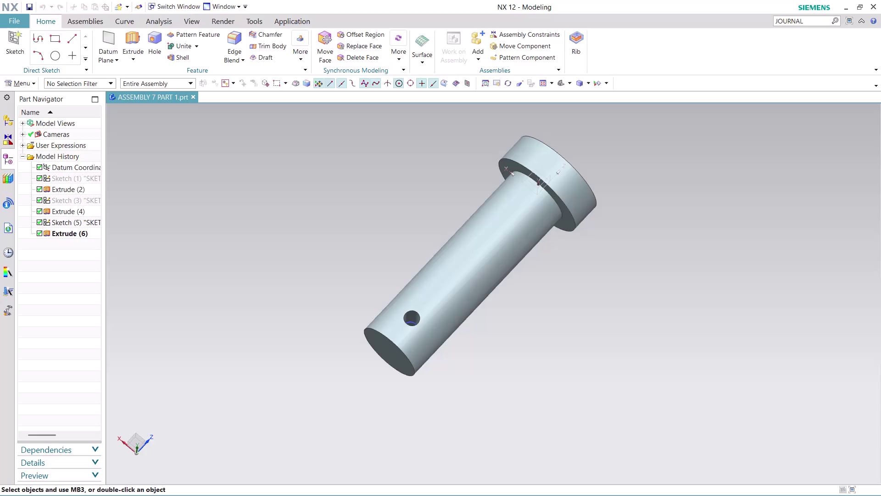
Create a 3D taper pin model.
Close the pin part and launch Record Journal from a JOURNAL command search.
click(196, 99)
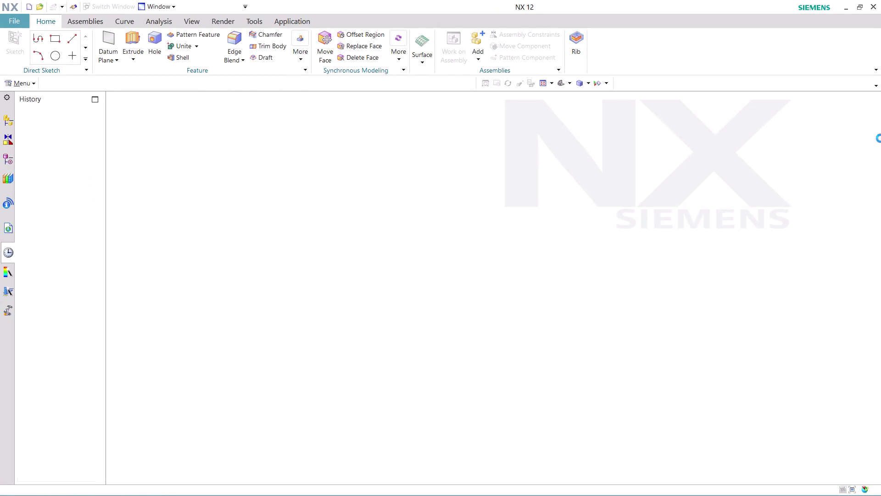
click(810, 24)
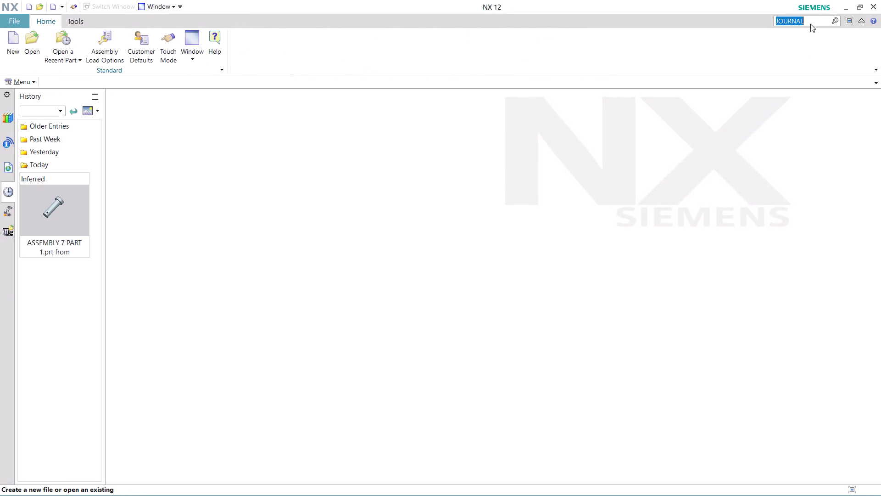
key(Return)
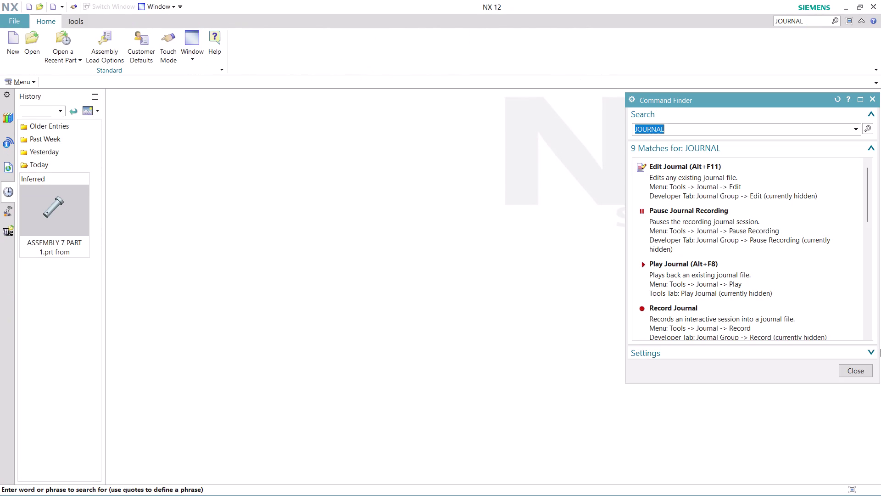
scroll(down, 3)
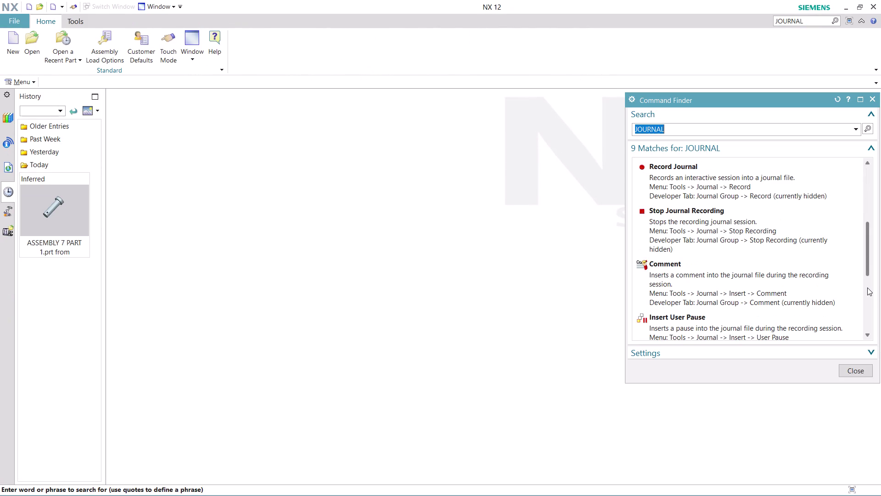
scroll(up, 3)
click(713, 216)
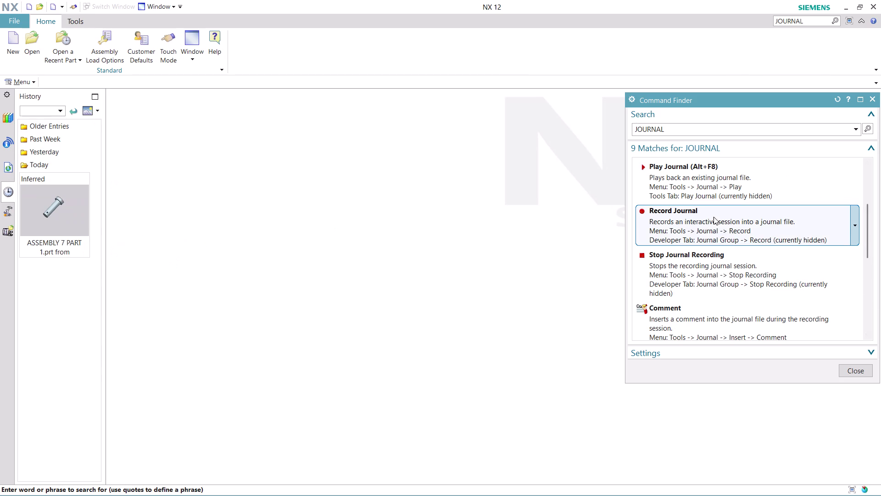
click(496, 295)
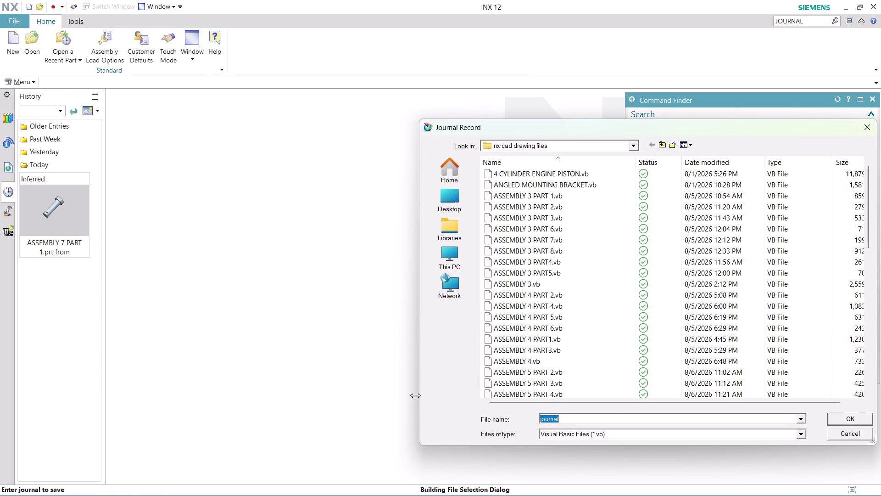
Start journaling to 'ASSEMBLY 7 PART 2', close Command Finder, and begin a new part.
text(ASSEMB)
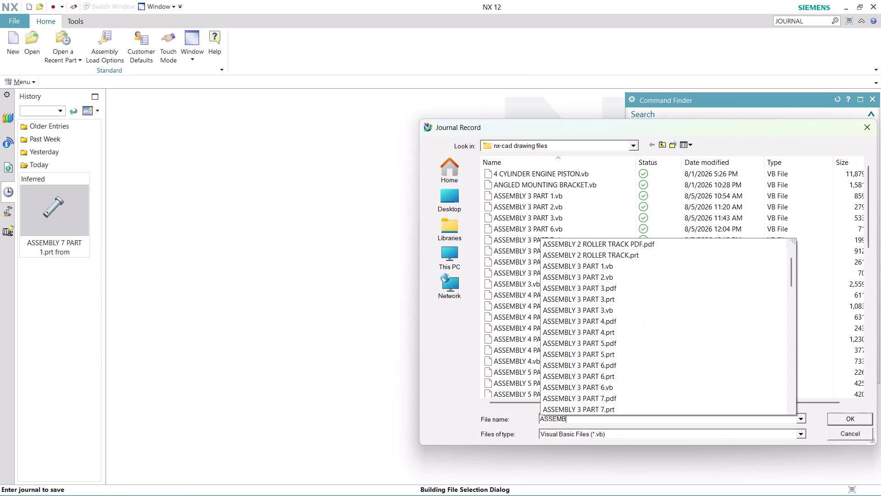
text(LY)
key(space)
text(7)
key(space)
text(PA)
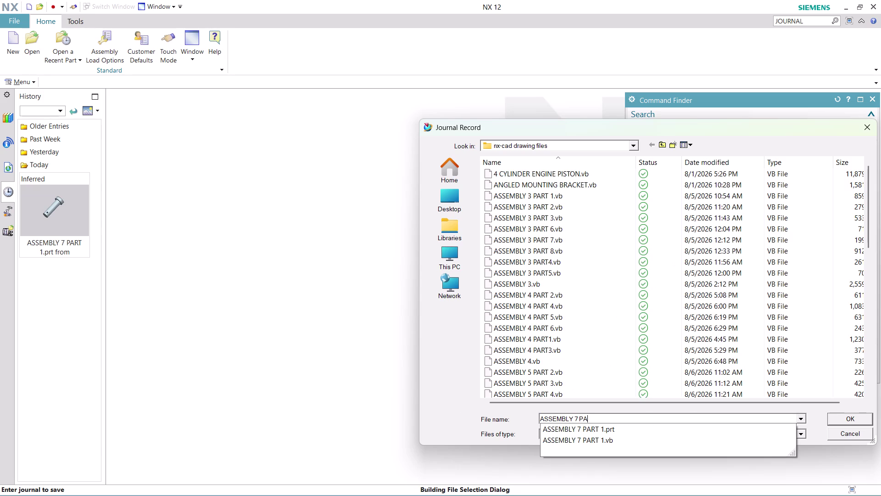
text(RT 2)
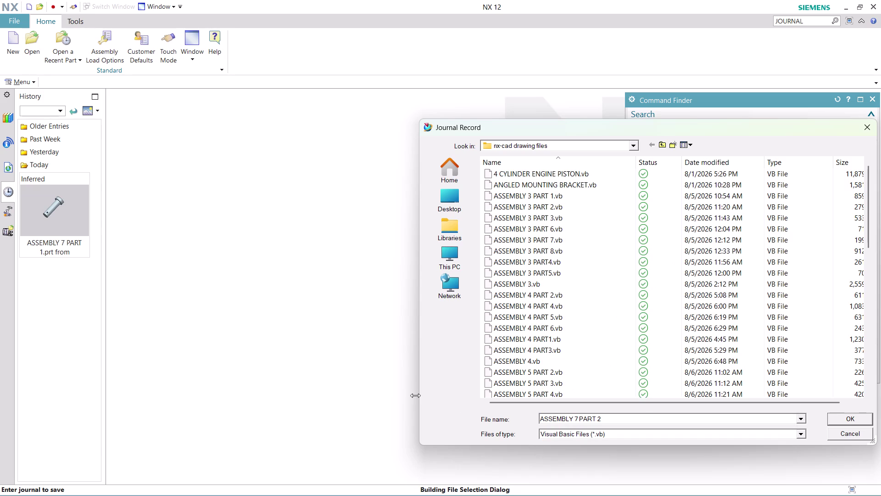
click(846, 415)
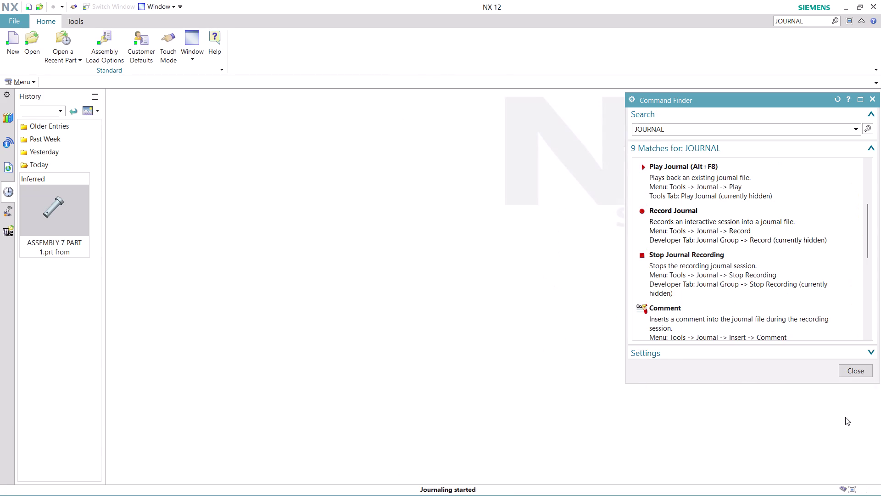
click(864, 369)
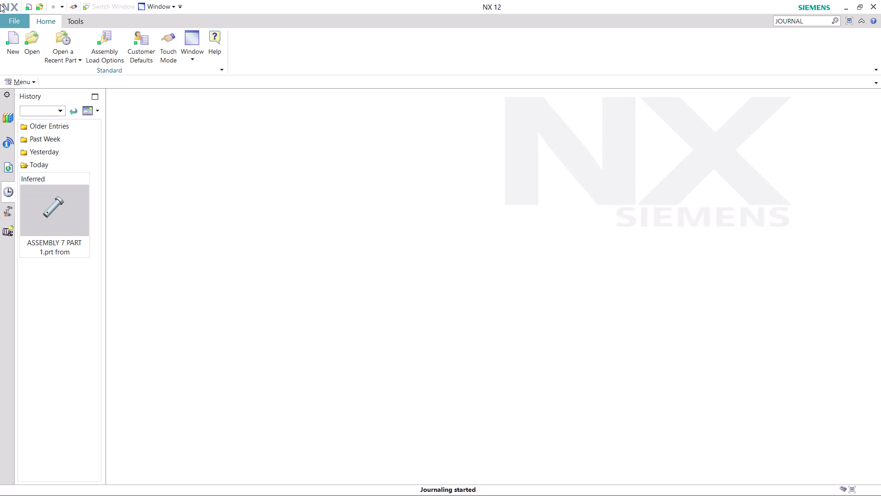
click(9, 51)
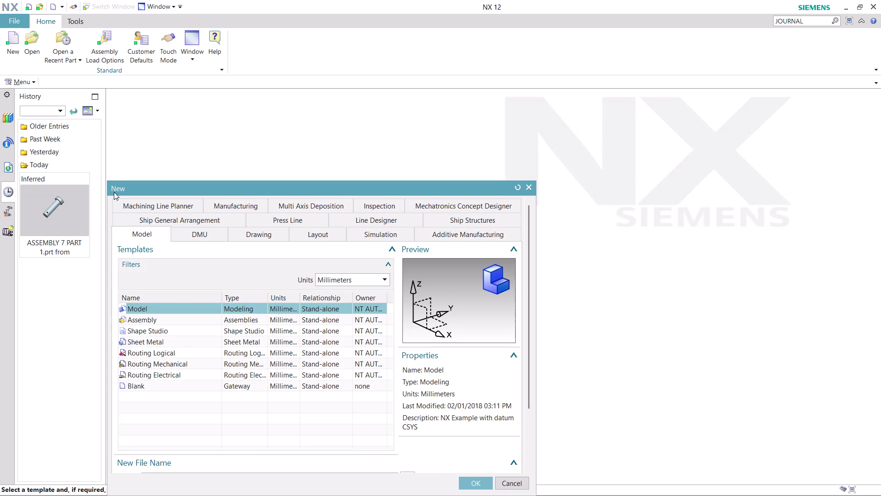
Create a part from the Model template and start Insert > Sketch.
click(472, 481)
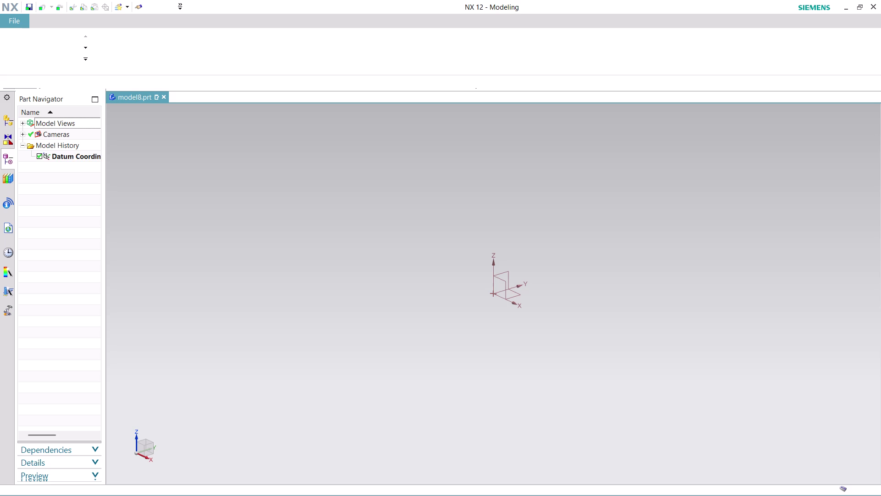
click(21, 88)
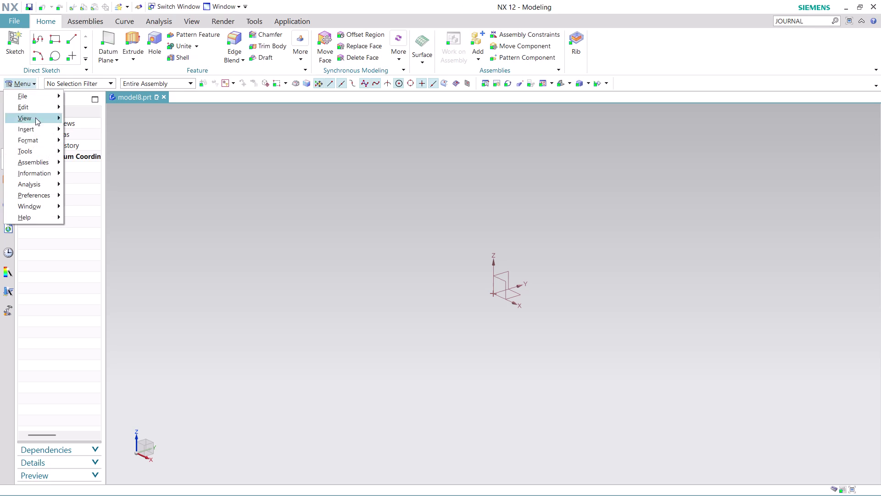
click(134, 144)
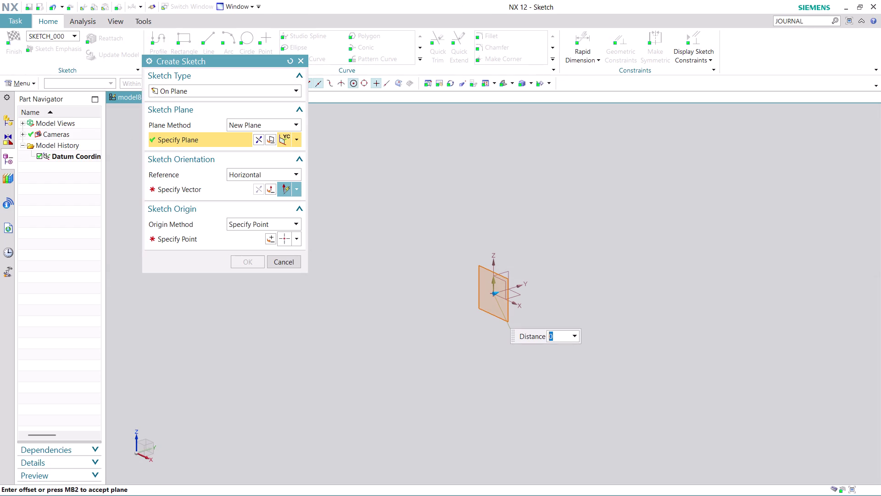
Place the sketch on the XC-YC plane and confirm it to enter sketch mode.
click(294, 137)
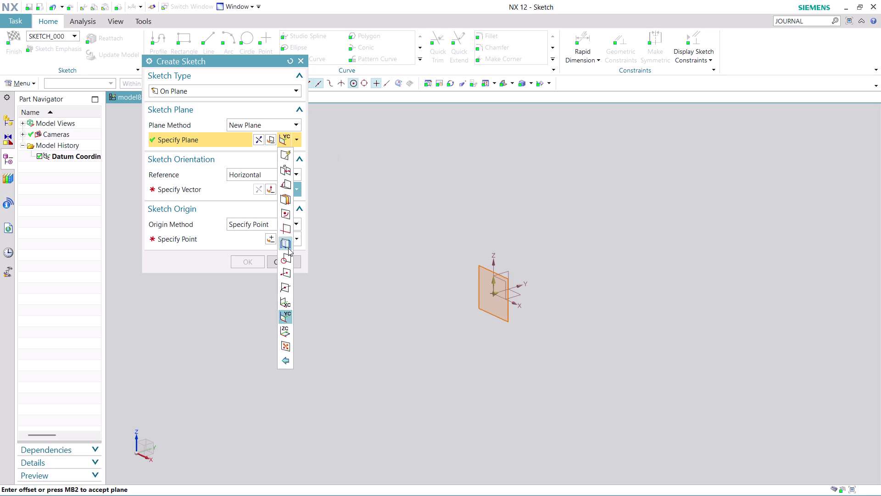
click(288, 328)
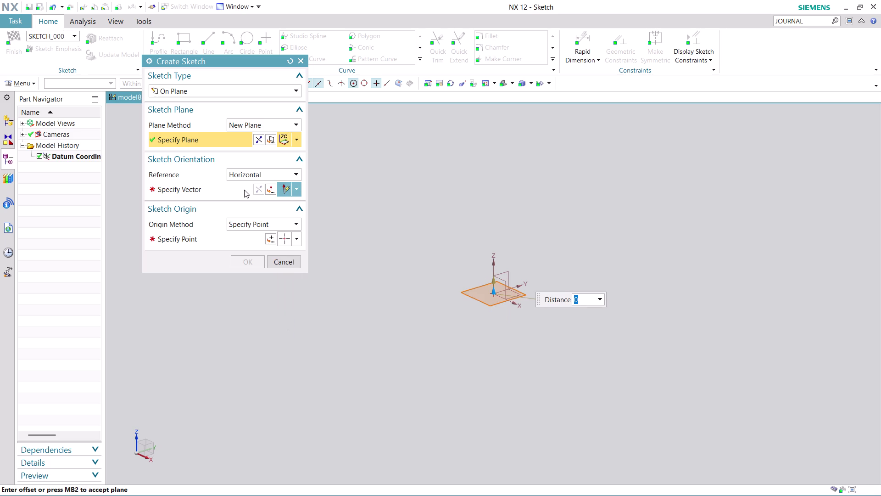
click(219, 187)
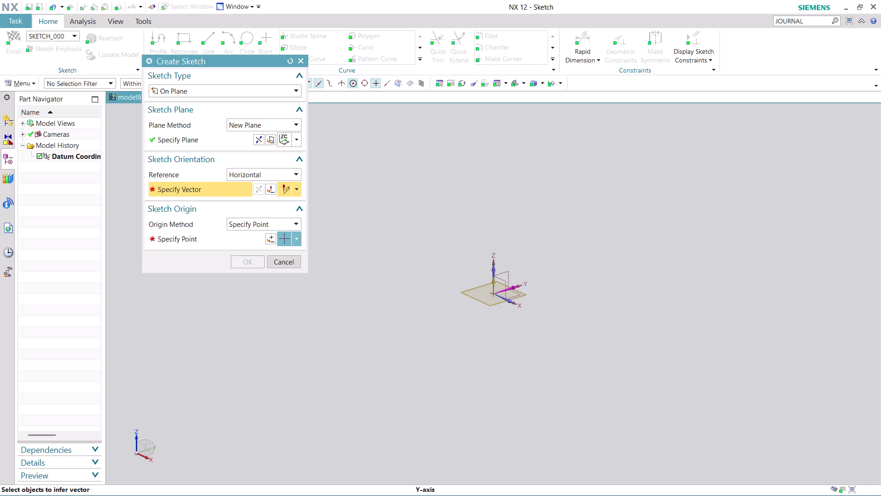
click(516, 290)
click(273, 234)
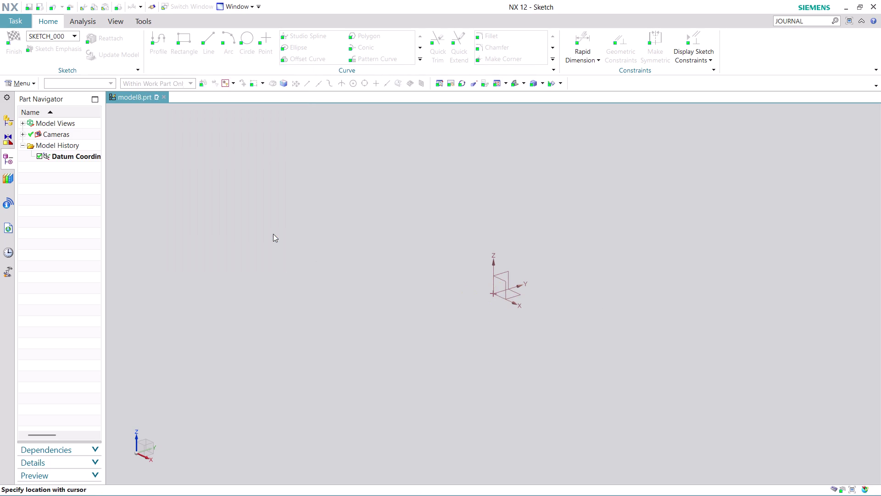
click(249, 256)
click(249, 257)
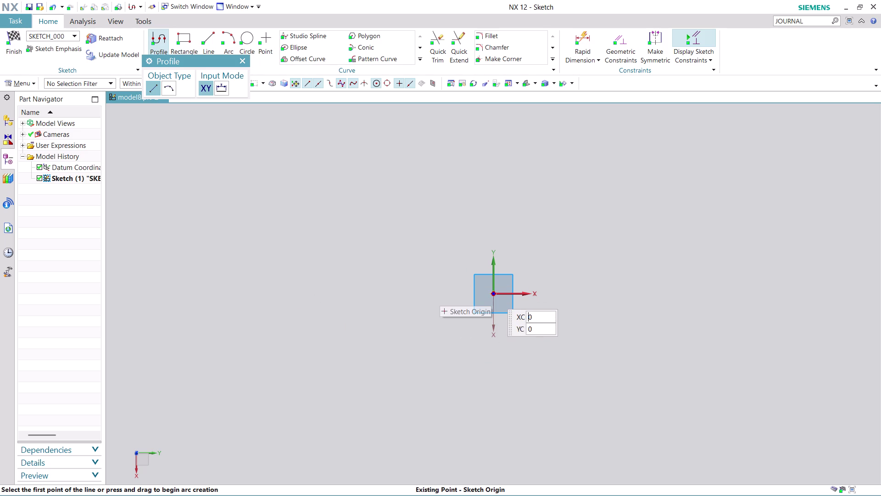
Draw a diameter 10 circle centred at the sketch origin, then finish the sketch.
click(253, 40)
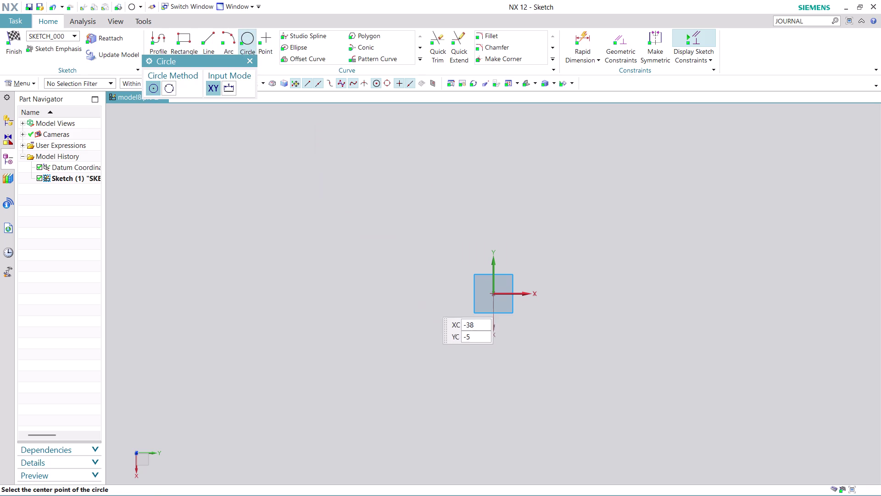
click(494, 294)
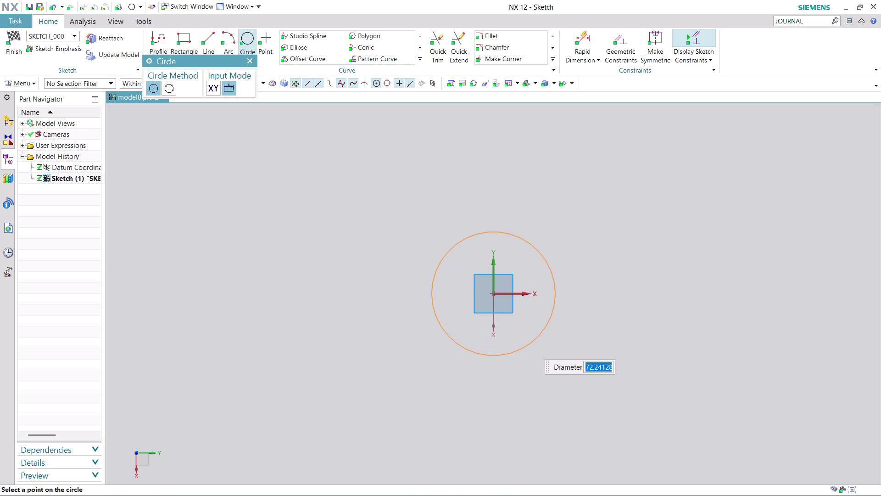
text(10)
key(Return)
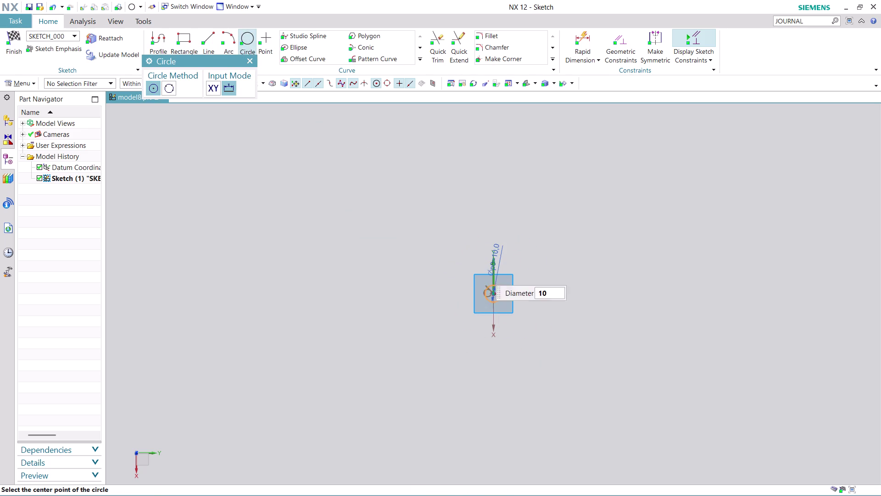
key(Escape)
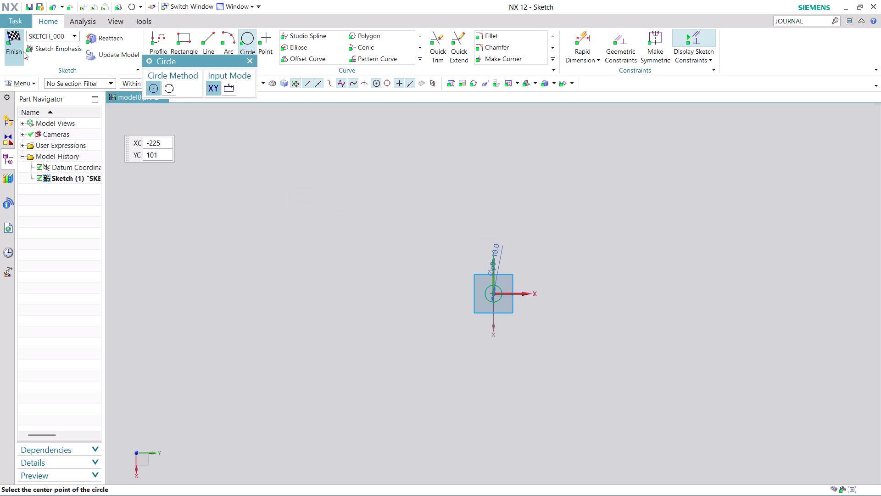
click(12, 50)
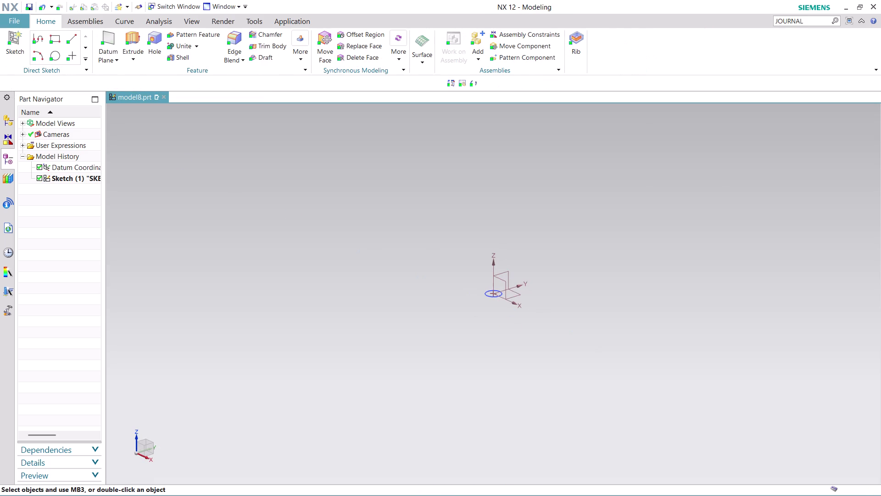
scroll(up, 3)
scroll(up, 3)
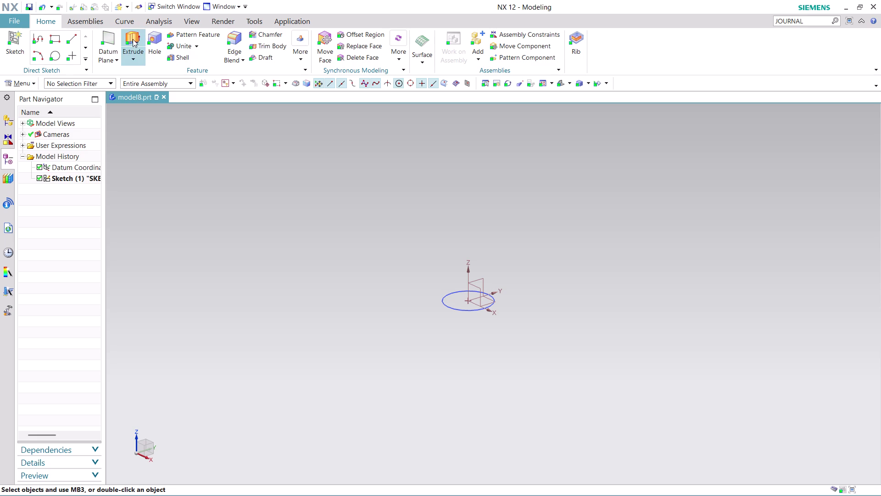
Extrude the sketched circle 20 mm into a solid cylinder.
click(133, 38)
click(456, 300)
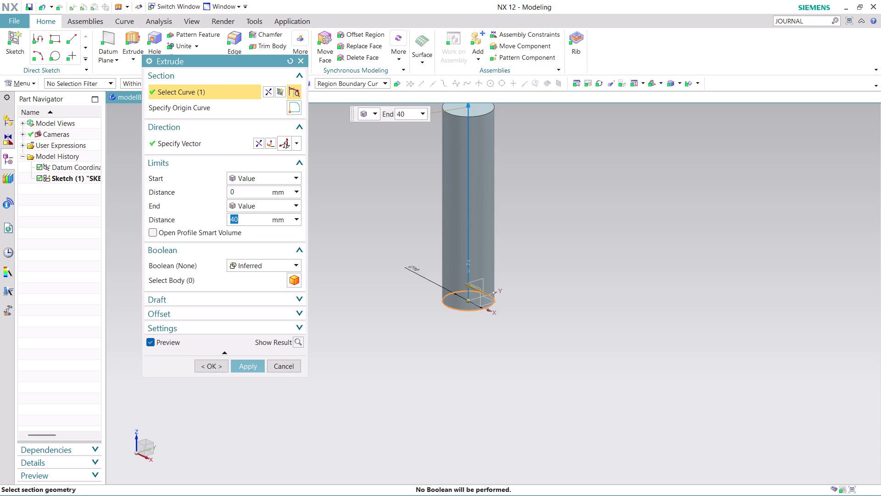
text(20)
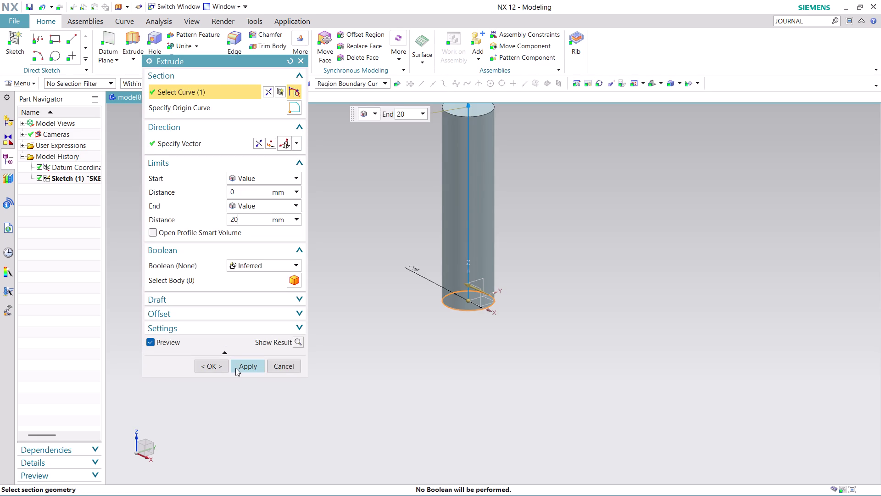
click(242, 367)
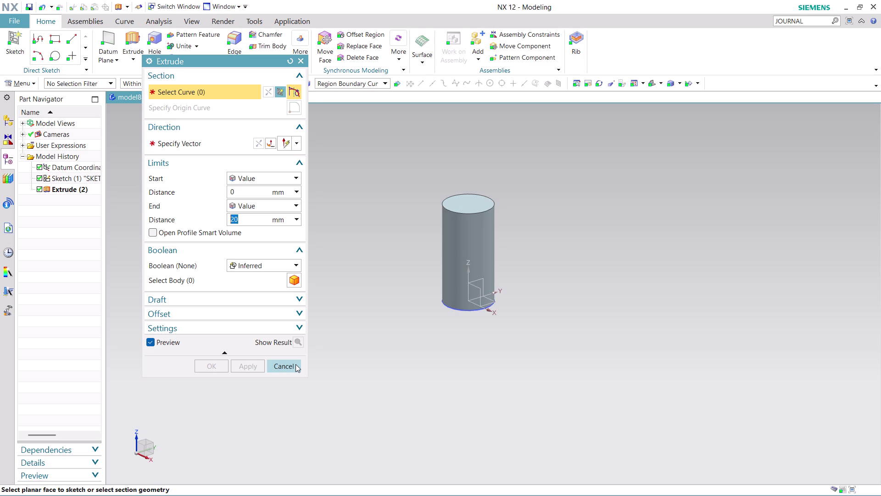
Cancel the Extrude dialog and orbit to reveal the cylinder's bottom face.
click(295, 364)
middle_drag(556, 256, 531, 243)
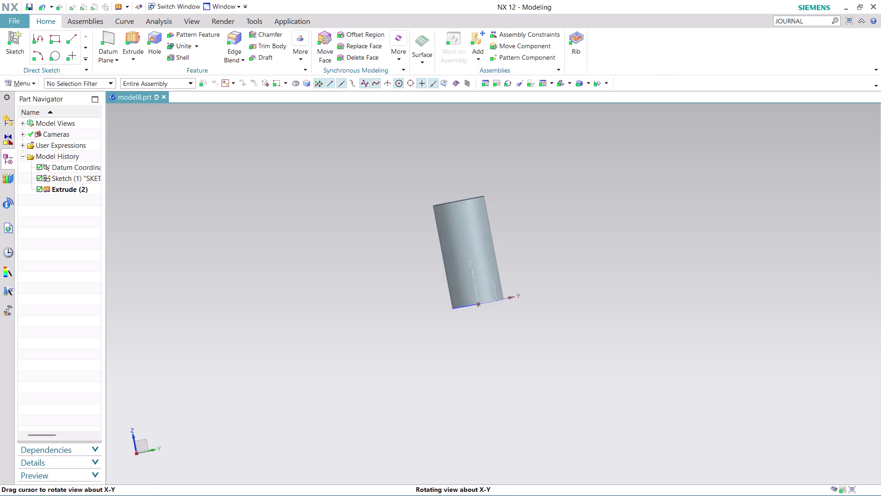
middle_drag(530, 243, 528, 238)
middle_click(520, 227)
middle_drag(505, 246, 492, 227)
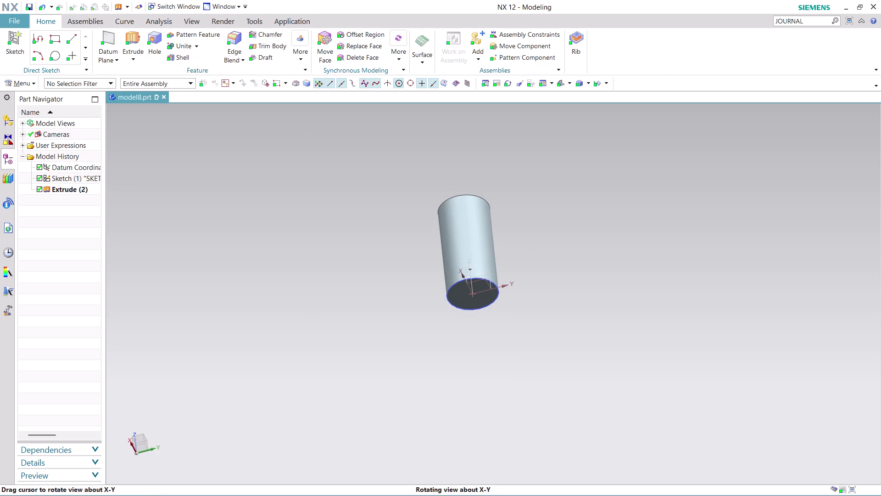
scroll(up, 3)
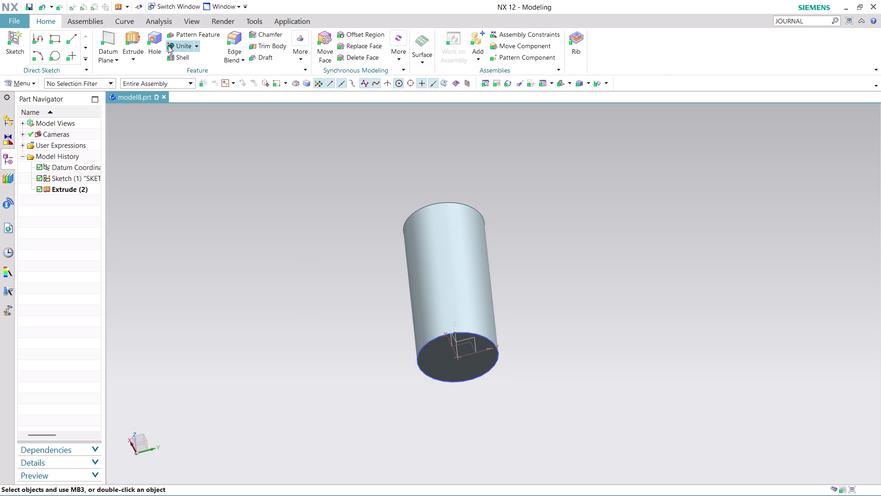
click(154, 36)
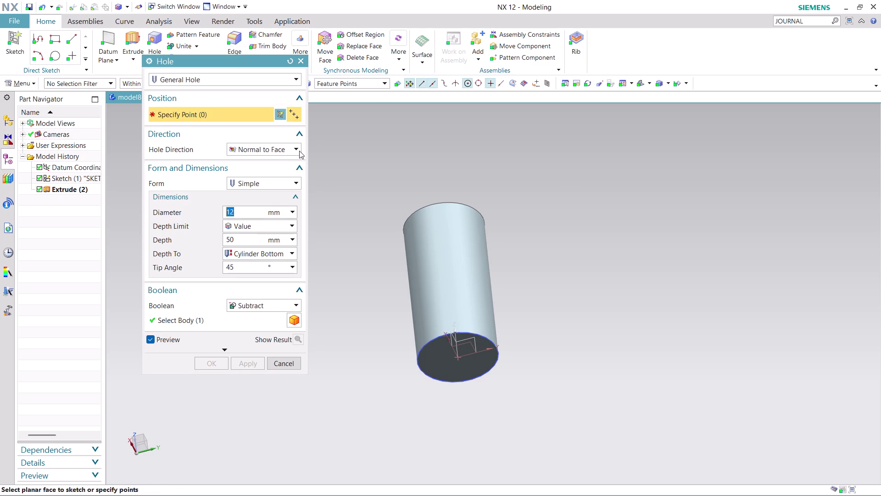
click(293, 148)
click(294, 148)
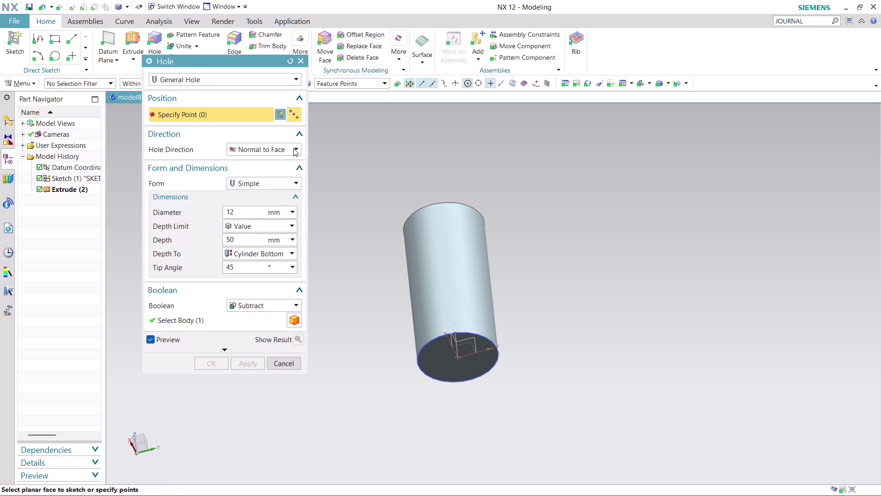
click(276, 74)
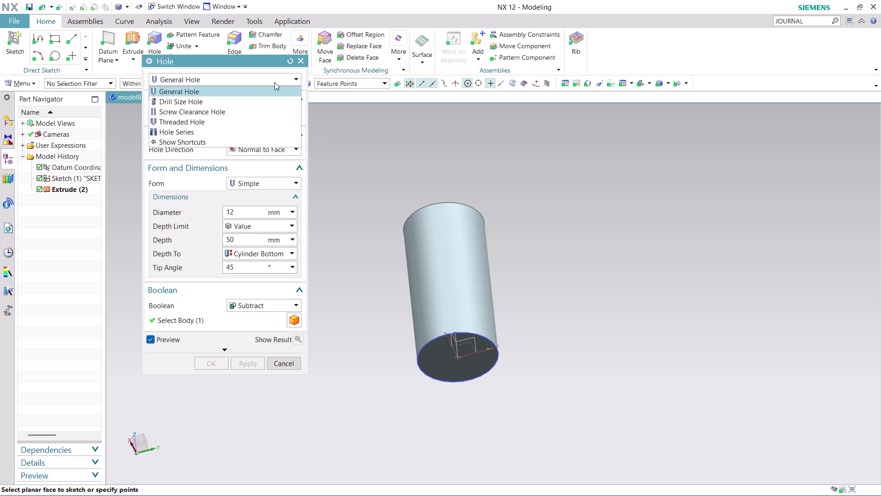
scroll(down, 3)
scroll(down, 3)
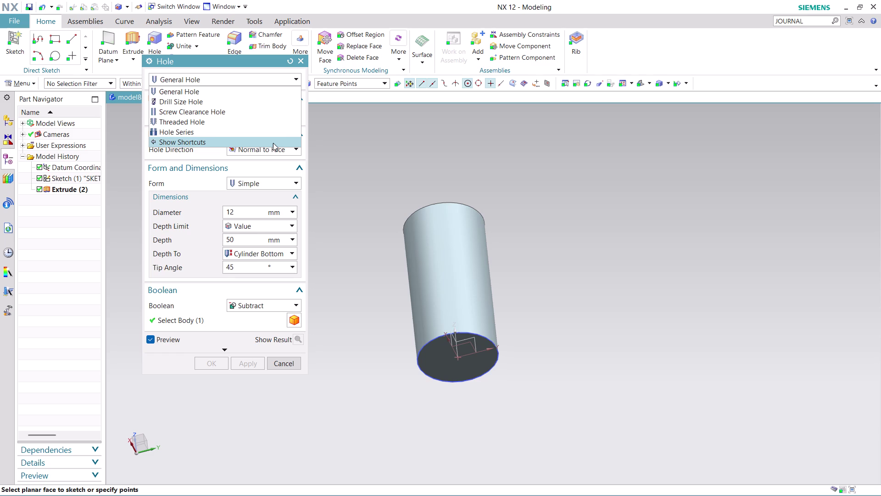
click(298, 80)
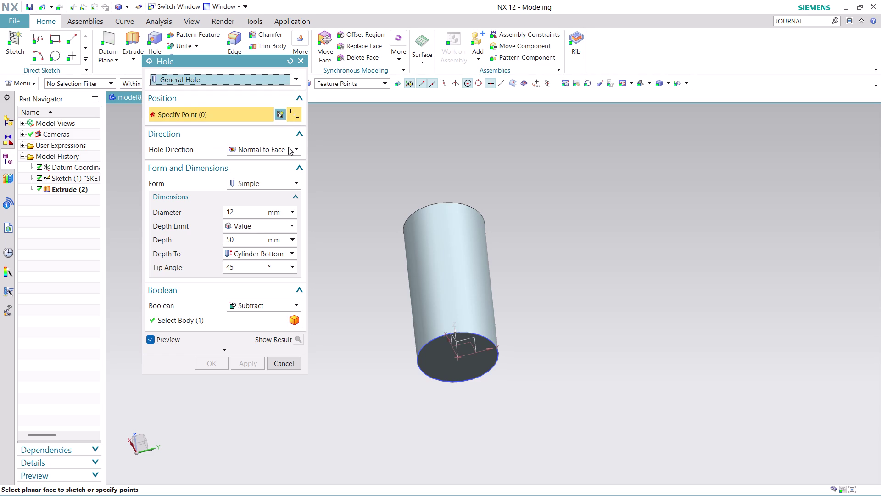
click(287, 182)
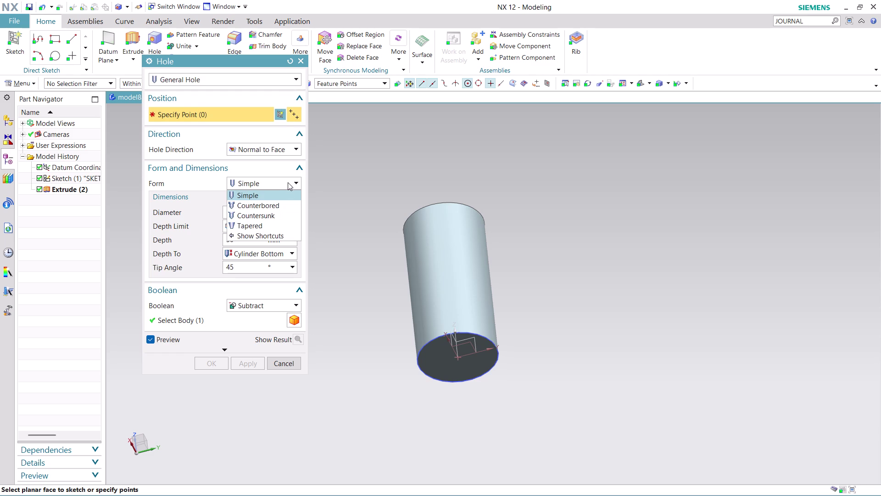
click(267, 228)
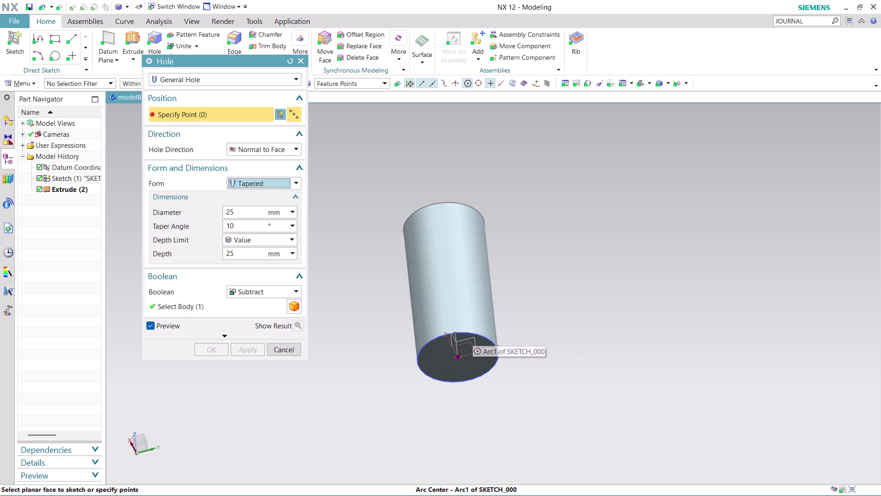
click(260, 215)
click(261, 215)
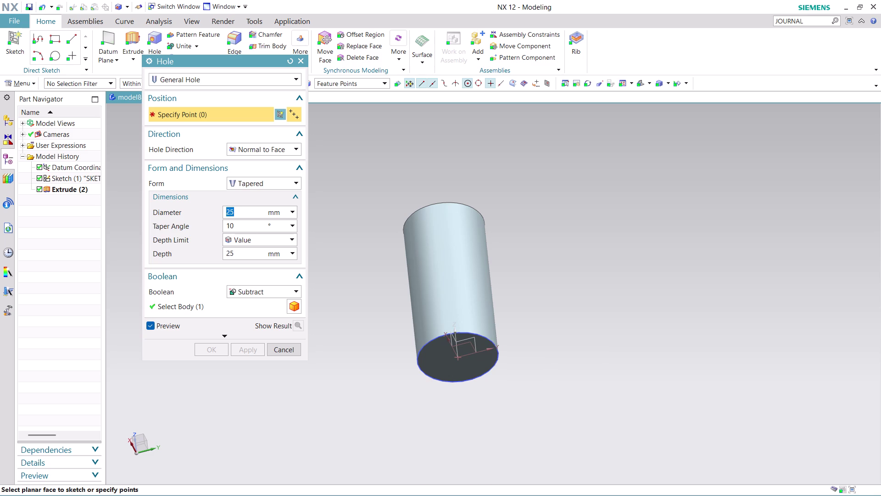
key(6)
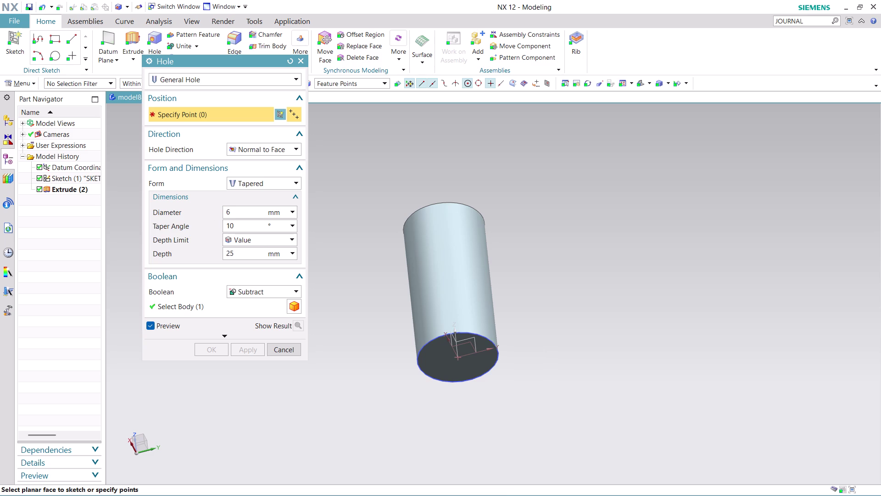
double_click(240, 224)
key(3)
double_click(239, 254)
text(20)
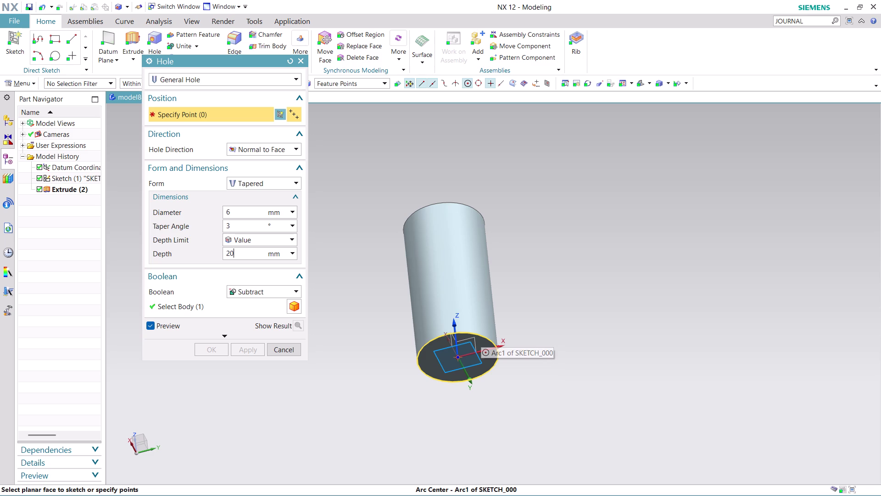
click(481, 340)
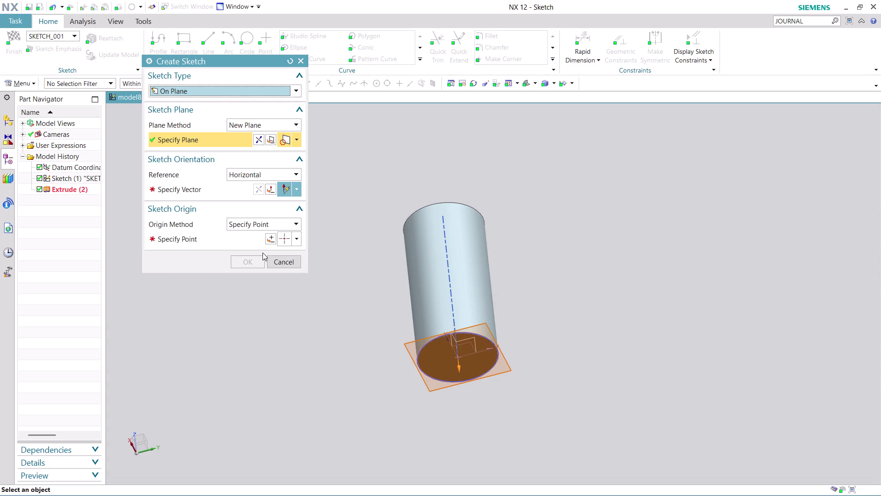
click(293, 261)
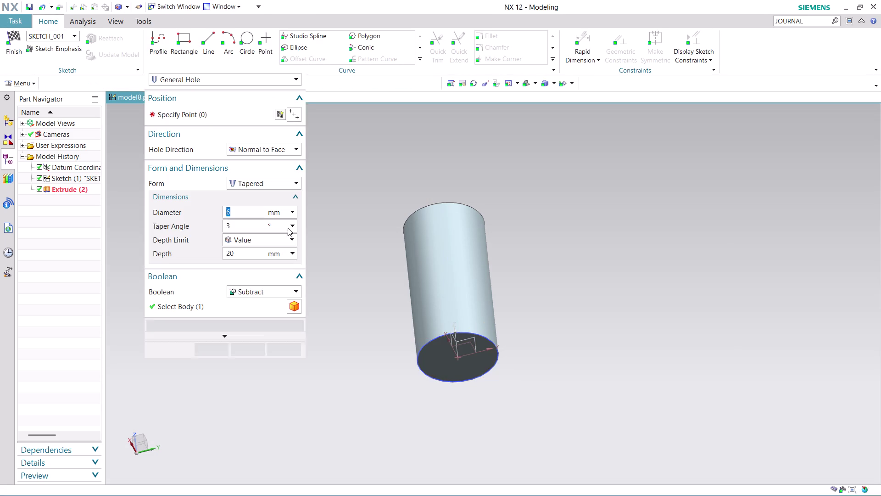
click(475, 334)
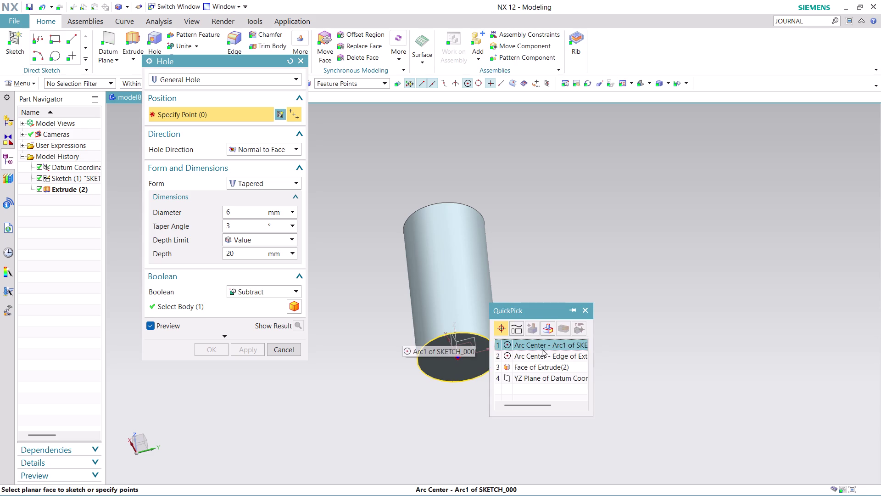
click(544, 349)
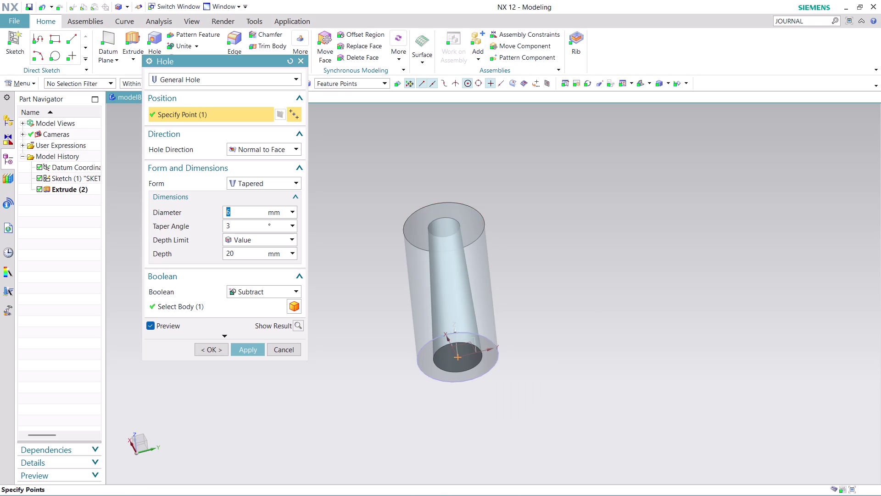
middle_drag(529, 264, 535, 313)
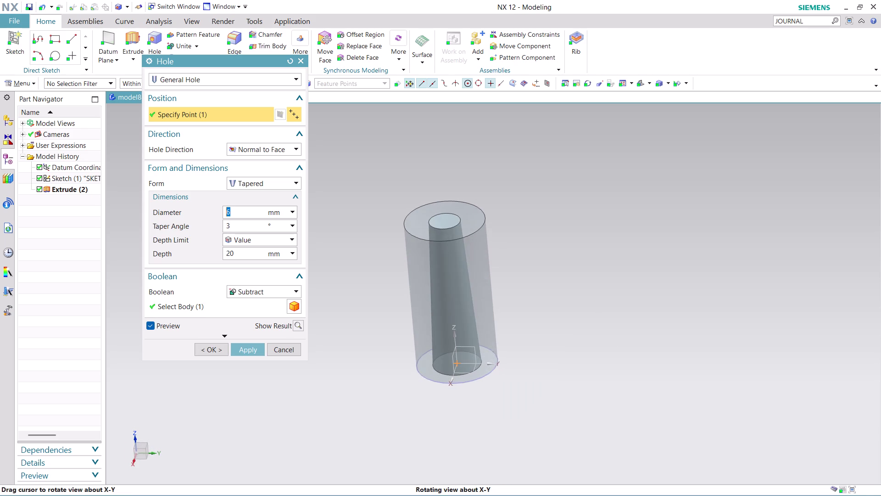
middle_drag(536, 313, 535, 317)
middle_click(535, 317)
middle_drag(532, 292, 532, 261)
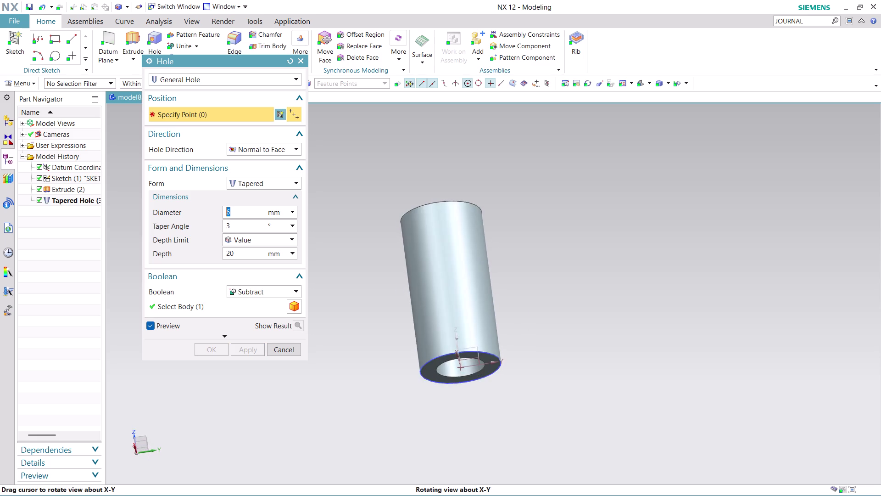
middle_drag(532, 261, 525, 206)
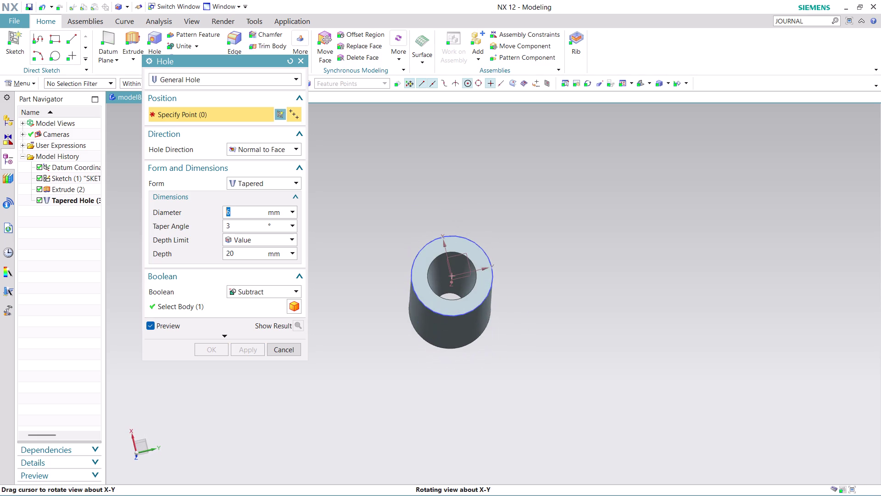
middle_drag(525, 206, 527, 212)
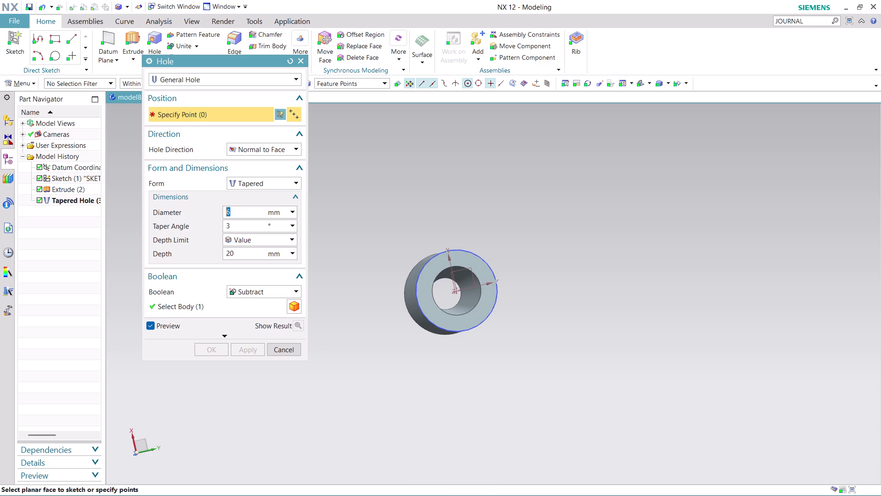
click(291, 150)
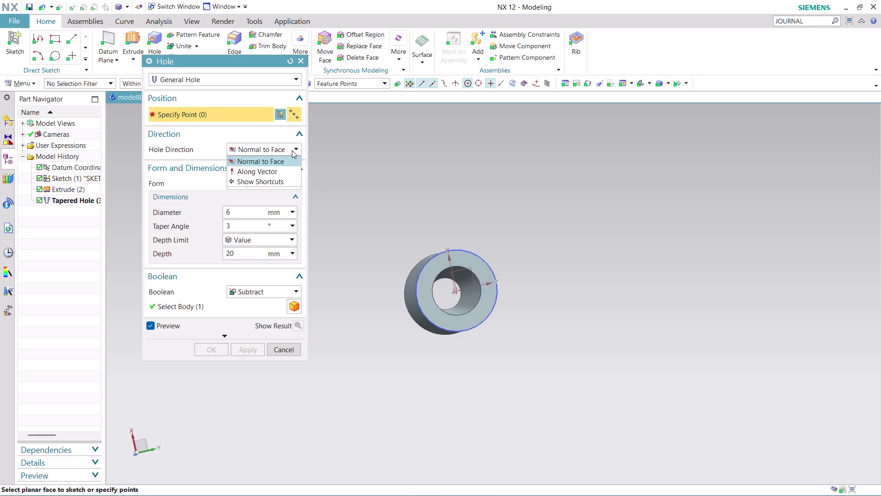
click(292, 150)
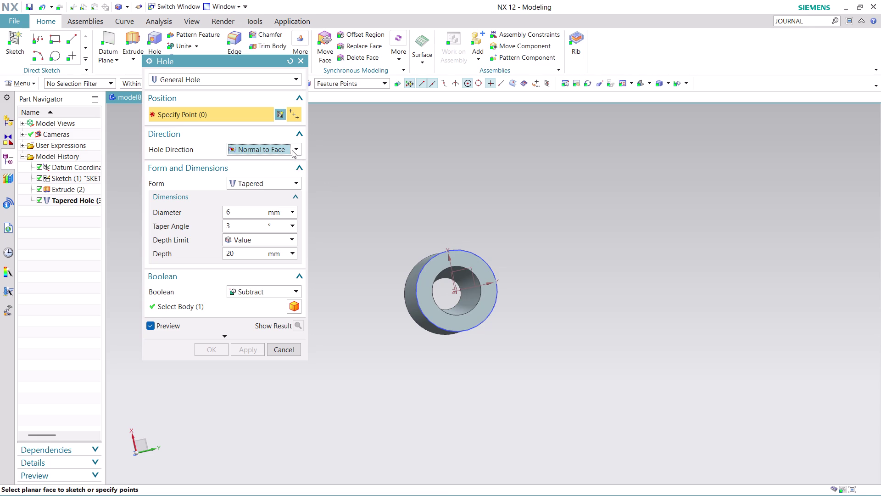
click(281, 286)
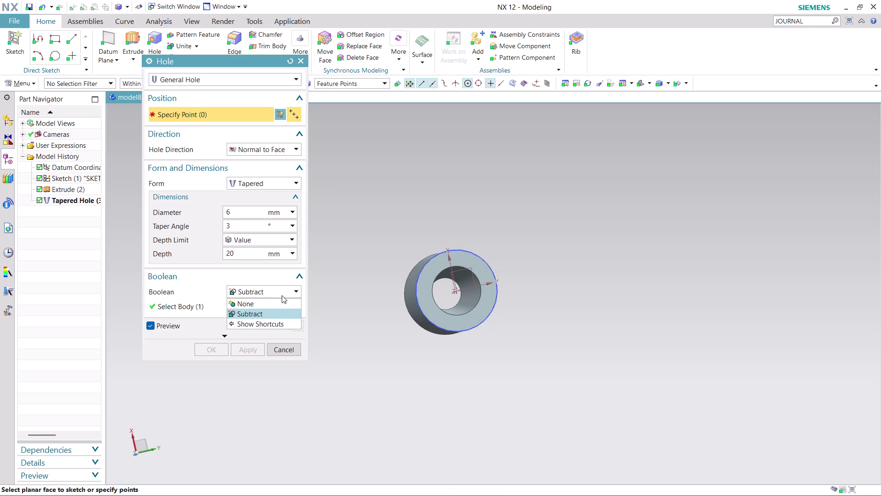
click(283, 307)
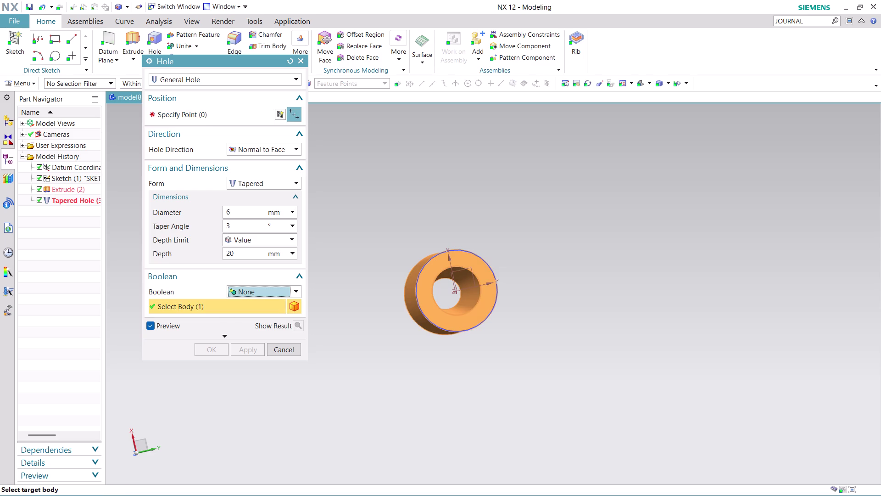
key(ctrl+z)
key(ctrl+z)
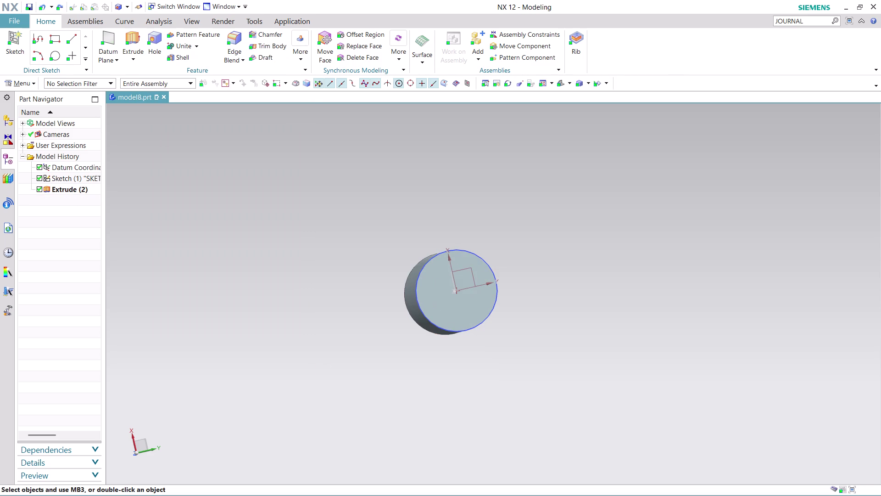
Position the 6 mm, 3° tapered hole at the sketch arc centre and apply.
click(157, 41)
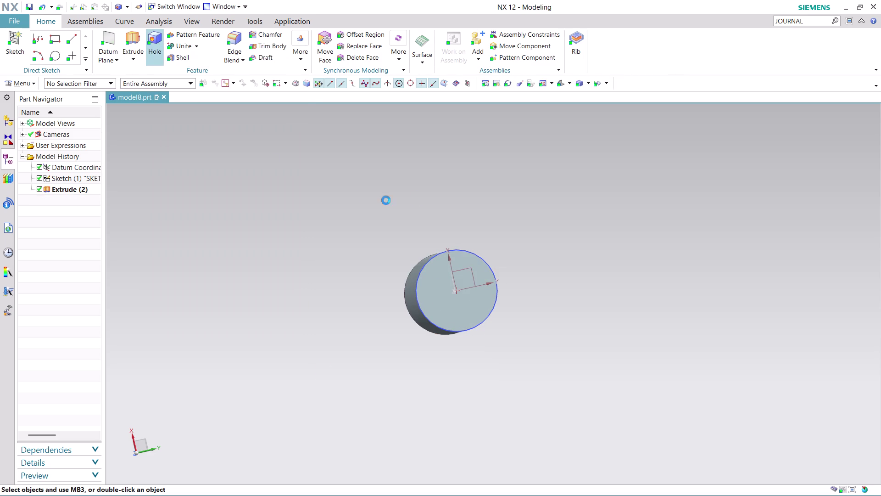
scroll(down, 3)
middle_drag(494, 195, 485, 229)
scroll(up, 3)
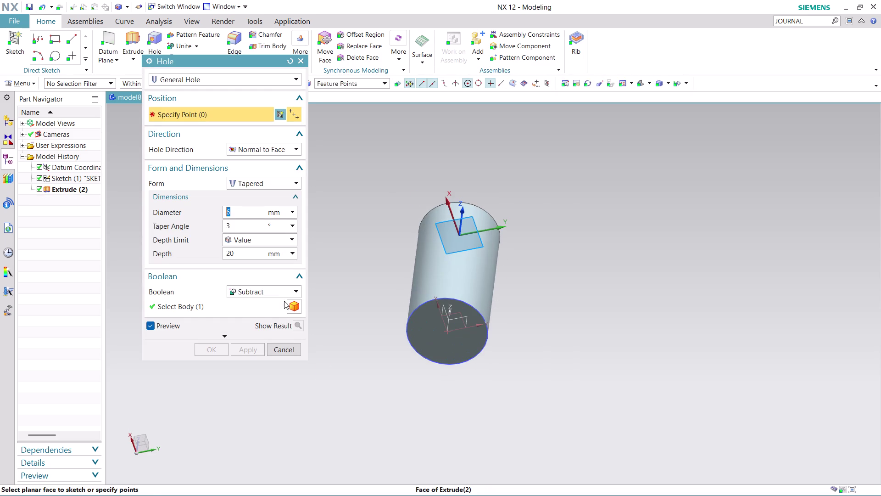
click(298, 289)
click(284, 307)
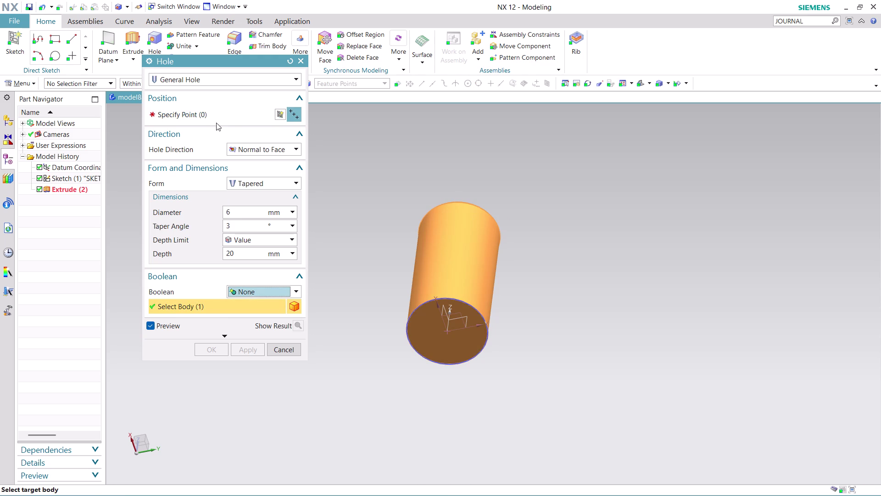
click(230, 119)
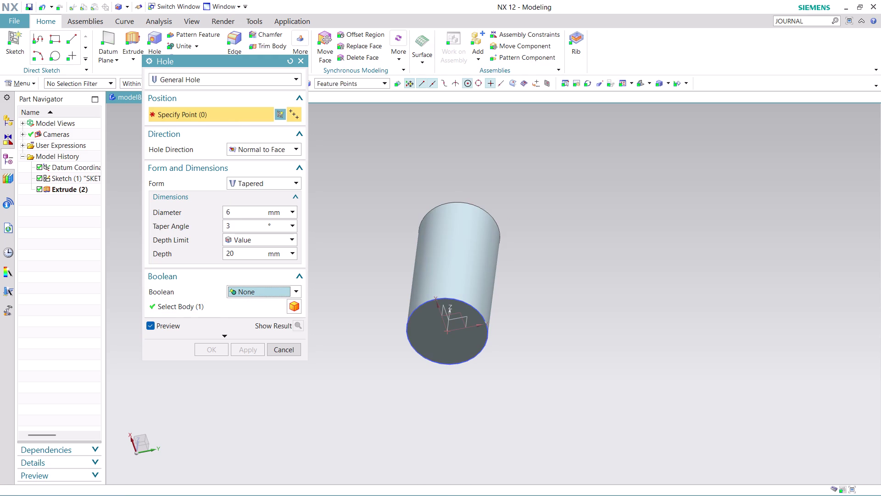
click(460, 300)
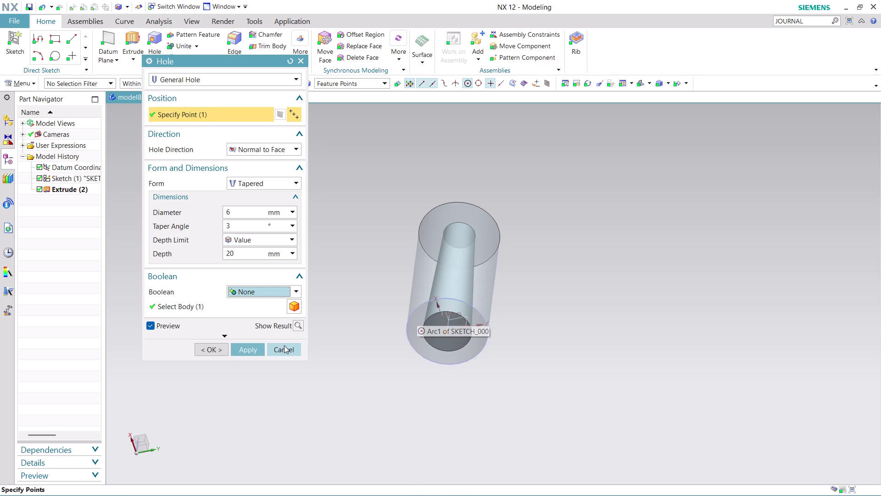
click(253, 347)
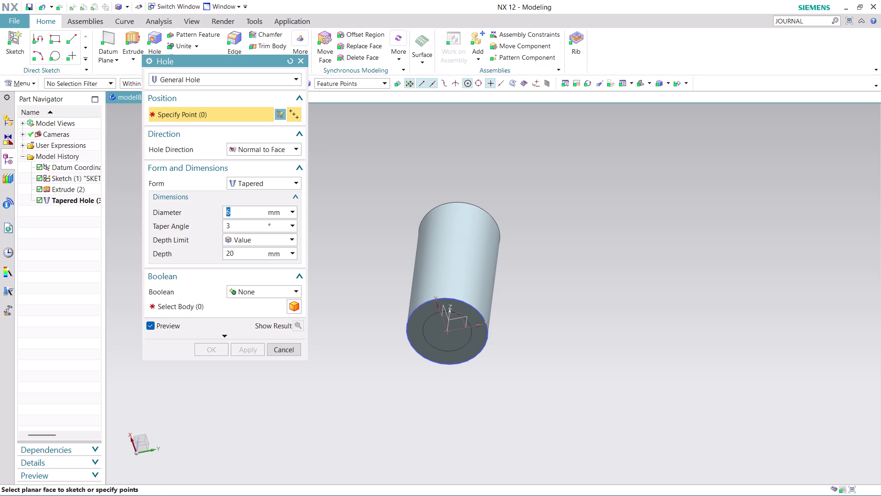
click(277, 349)
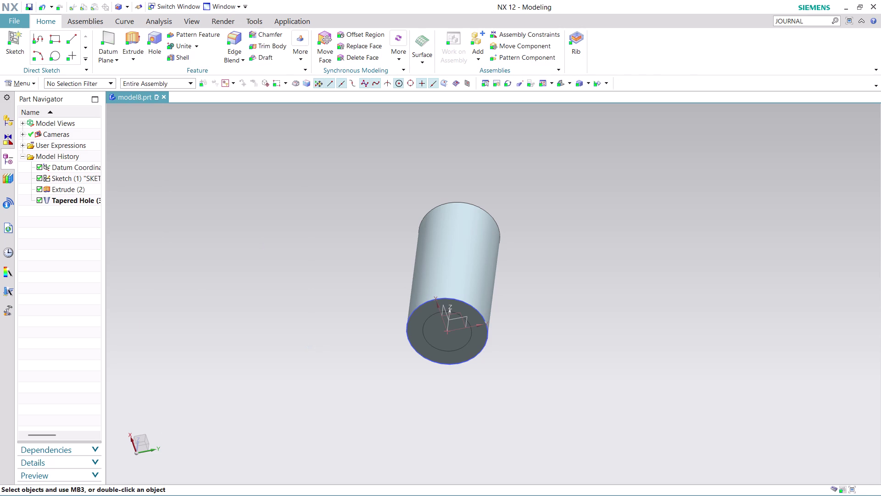
Orbit to the cylinder's top end, along its axis, back to the hole end, then start Extrude.
middle_drag(561, 301, 569, 237)
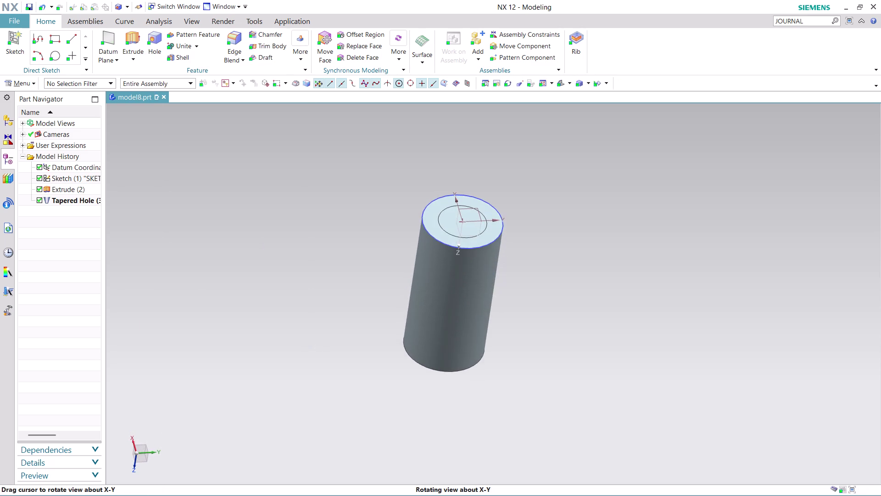
middle_drag(568, 237, 560, 271)
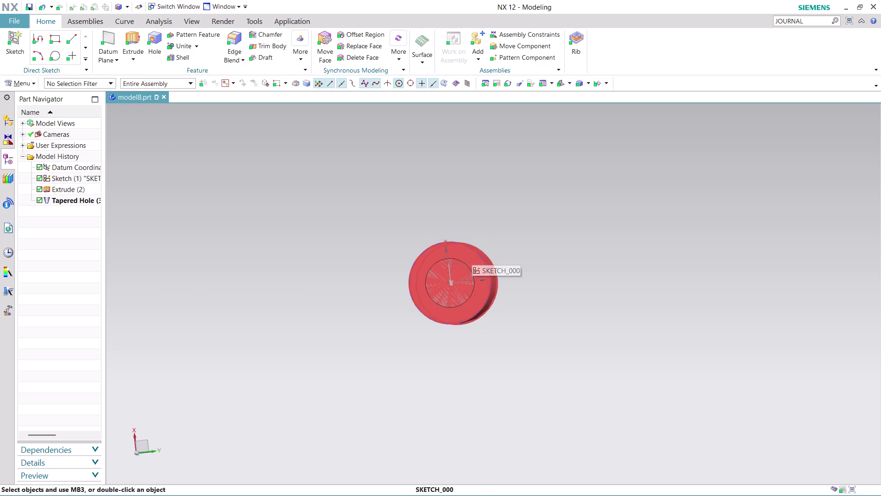
middle_drag(541, 235, 545, 260)
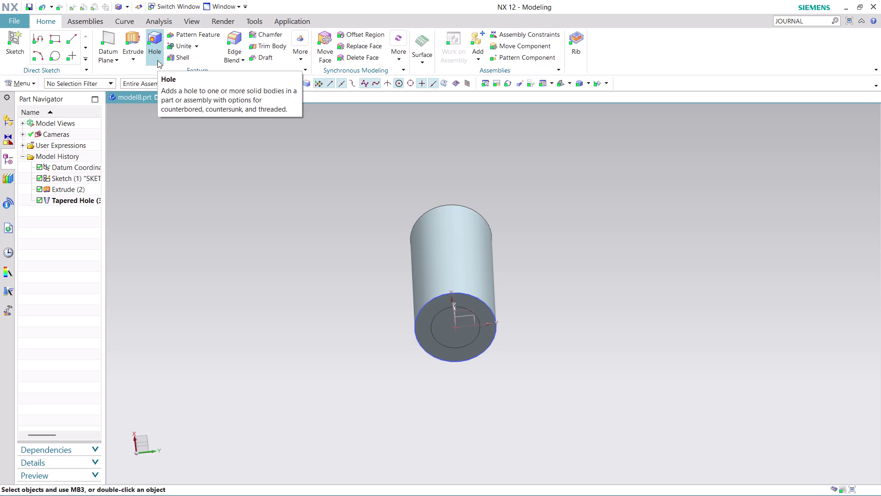
click(135, 33)
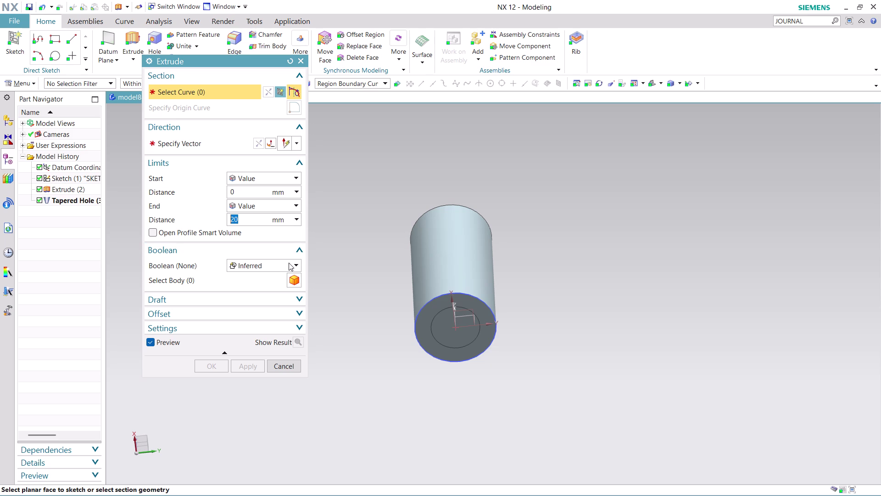
Pick the hole circle as section, check body and Boolean options, then cancel Extrude.
click(470, 305)
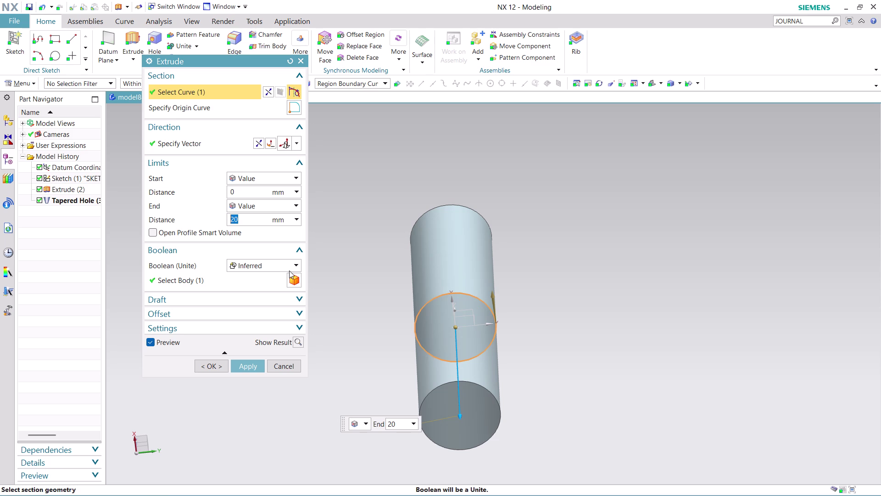
click(265, 317)
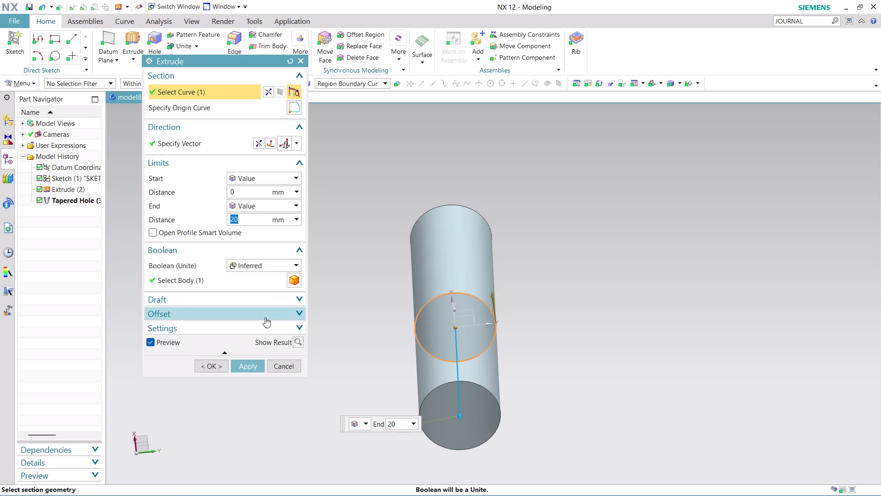
click(265, 317)
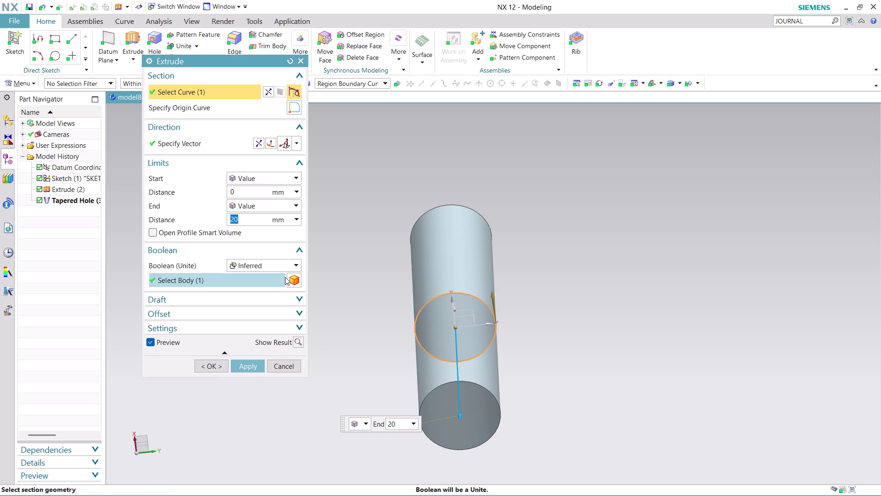
click(298, 265)
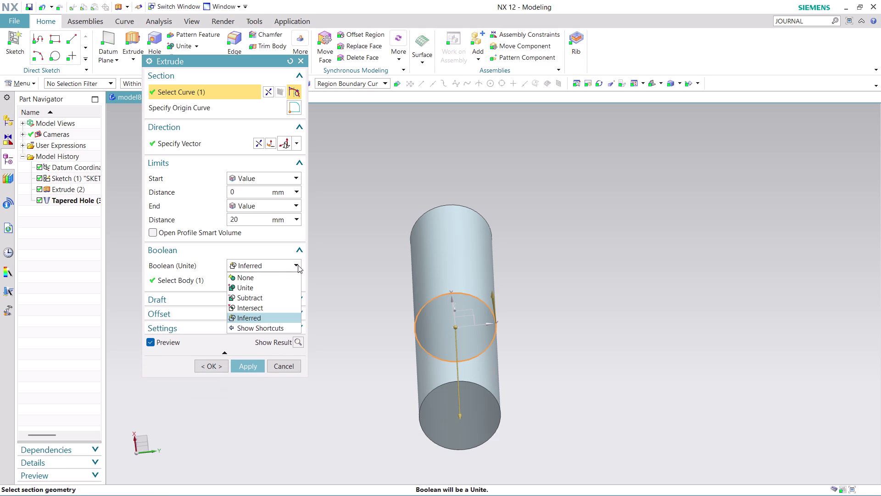
click(298, 265)
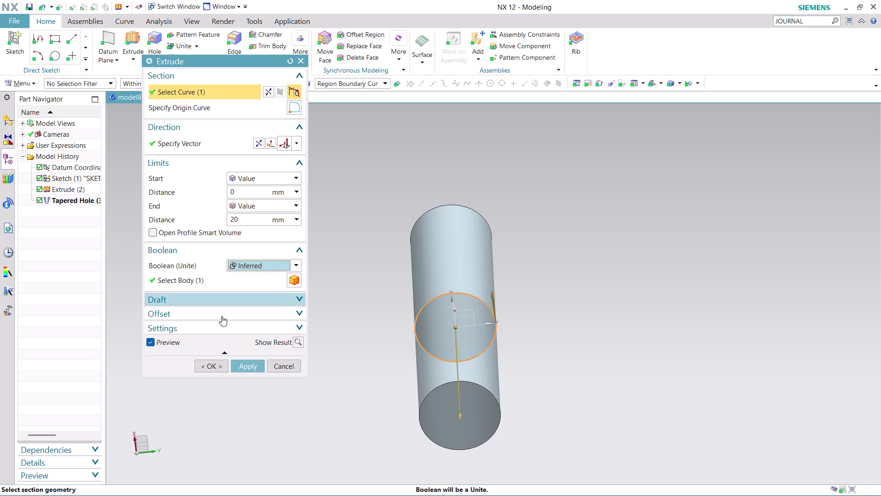
click(286, 369)
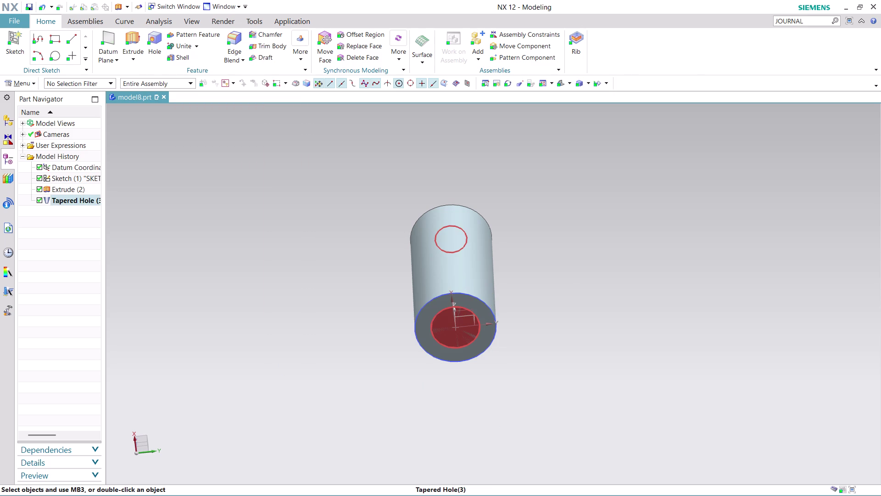
Hide the Extrude (2) cylinder to expose the tapered hole solid.
middle_drag(564, 287, 562, 314)
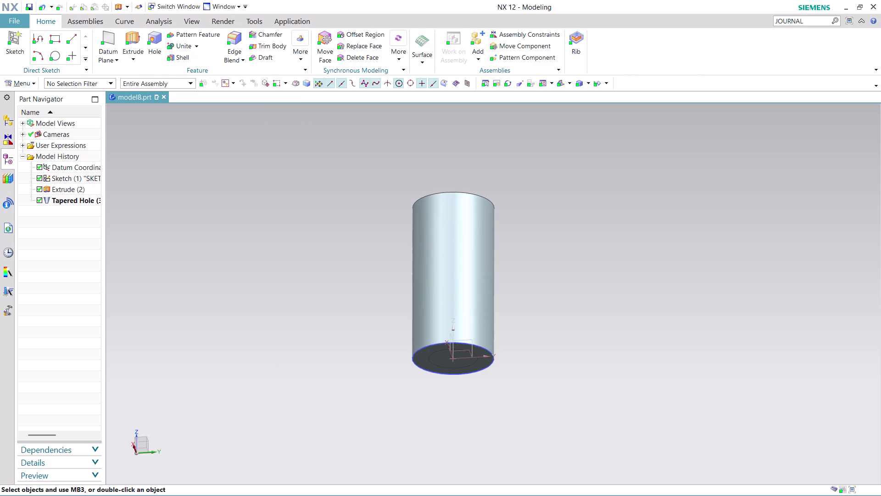
right_click(438, 366)
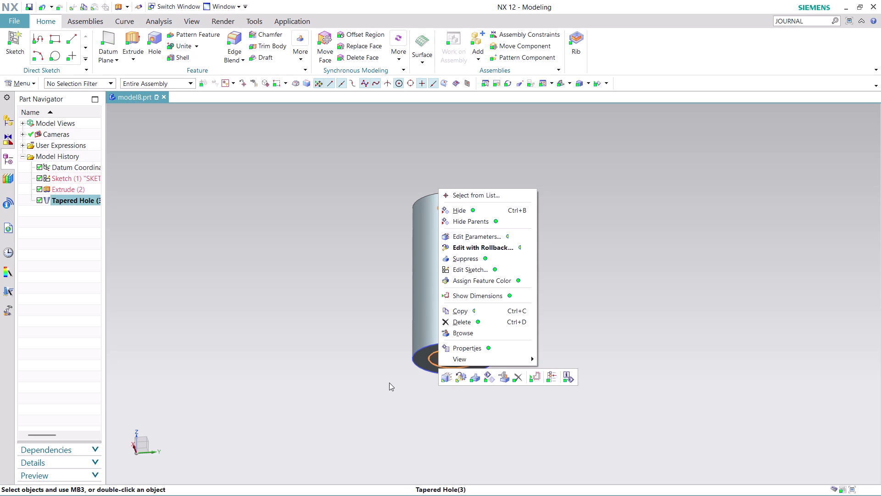
key(Escape)
right_click(439, 312)
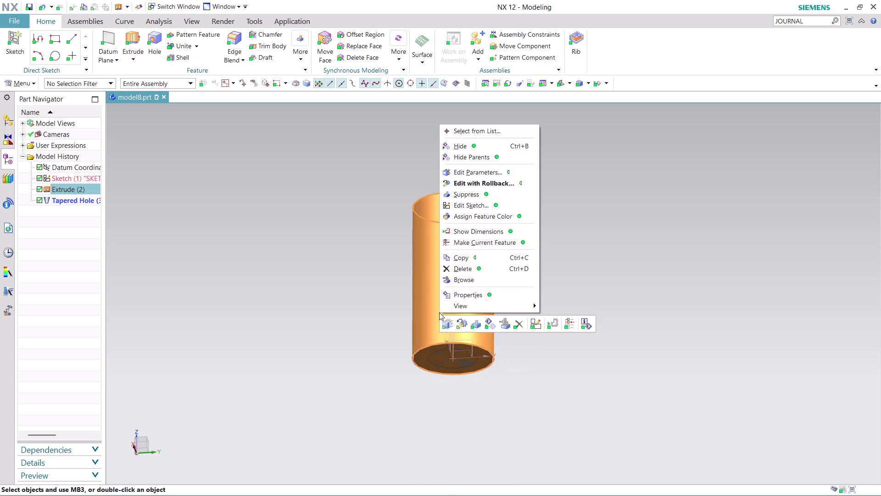
click(468, 145)
Orbit around the tapered hole solid, then delete the sketch.
middle_drag(504, 251, 507, 254)
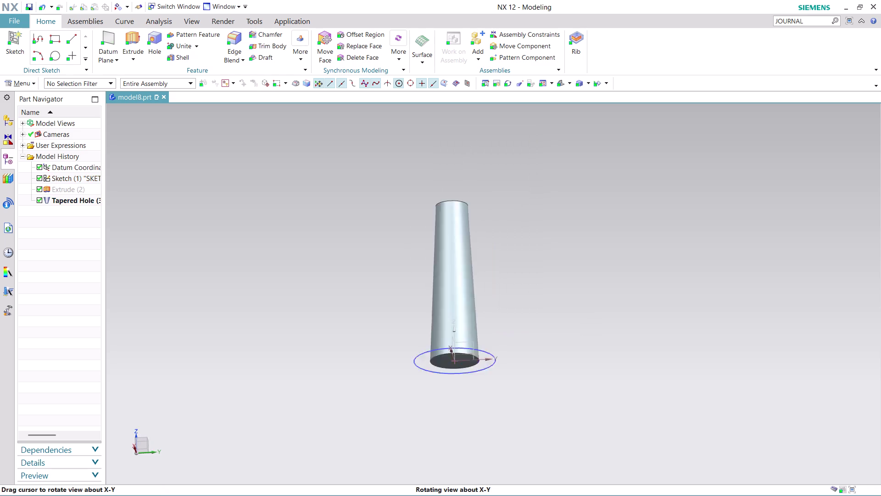
middle_drag(507, 254, 508, 399)
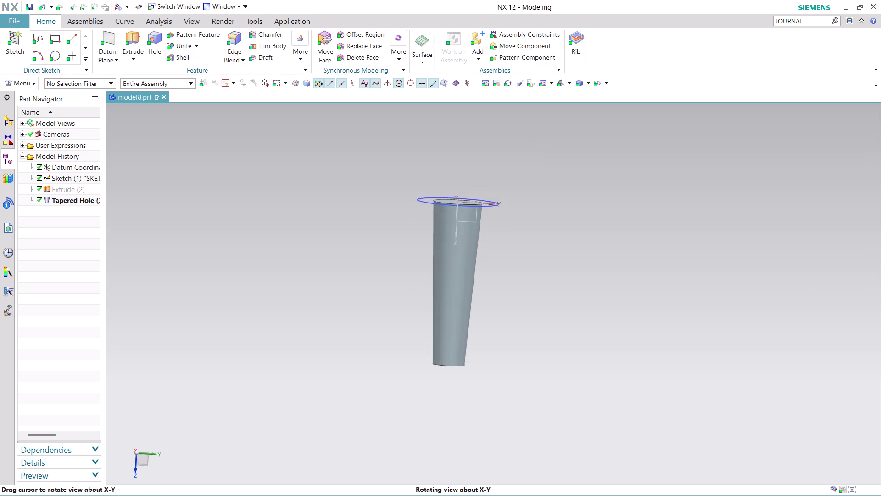
middle_drag(509, 399, 504, 410)
middle_drag(503, 407, 500, 386)
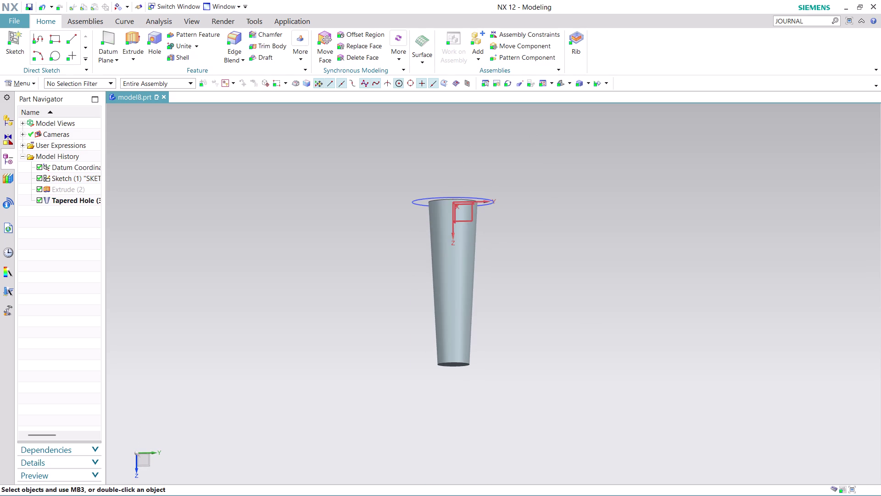
right_click(460, 195)
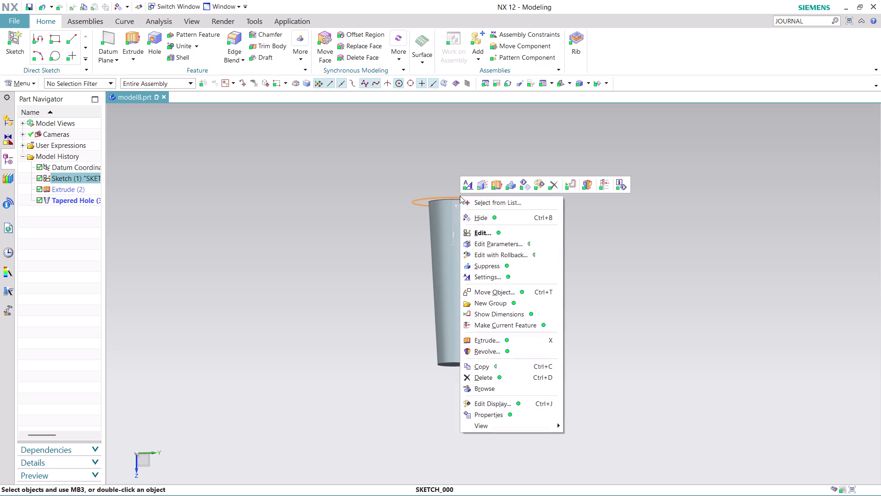
click(502, 379)
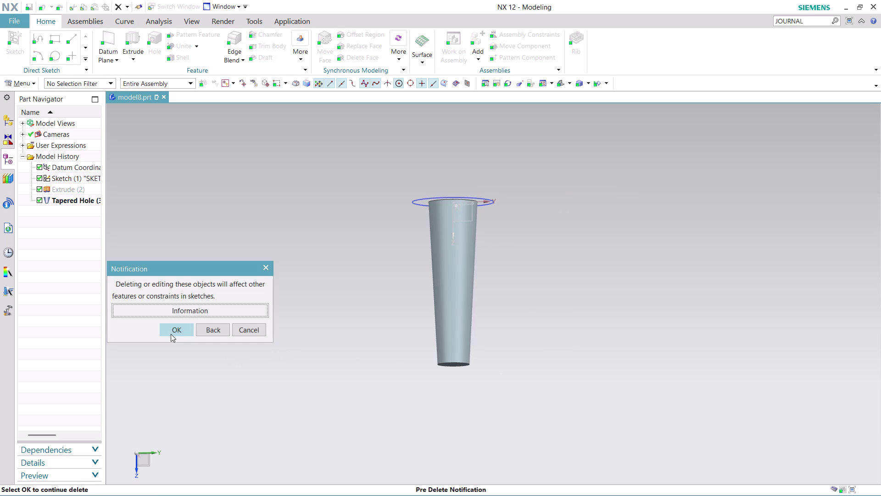
Dismiss the deletion notification, undo the sketch deletion, and orbit to a top view.
click(171, 333)
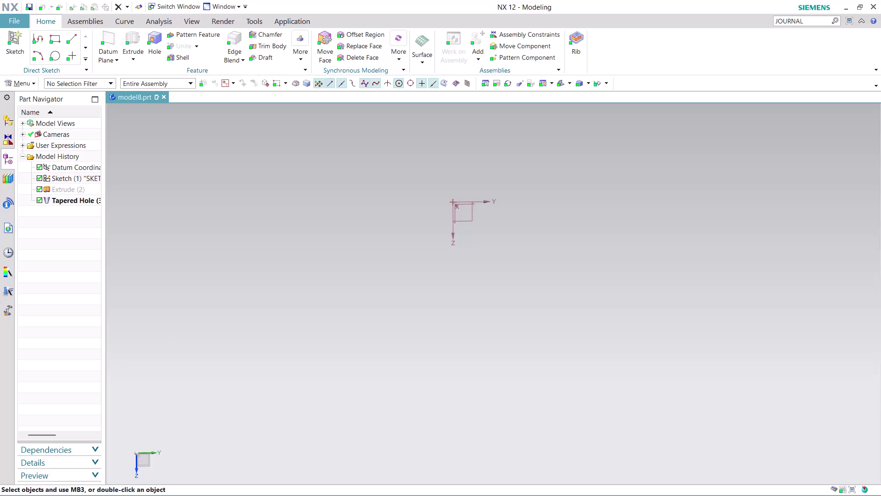
key(ctrl+z)
middle_drag(545, 218, 548, 244)
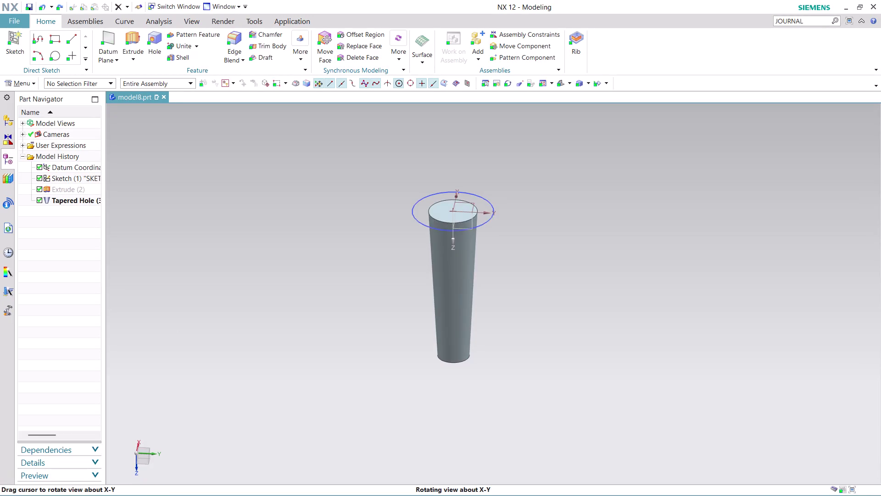
middle_drag(548, 244, 549, 255)
Hide the sketch circle and orbit the tapered solid upright.
right_click(480, 244)
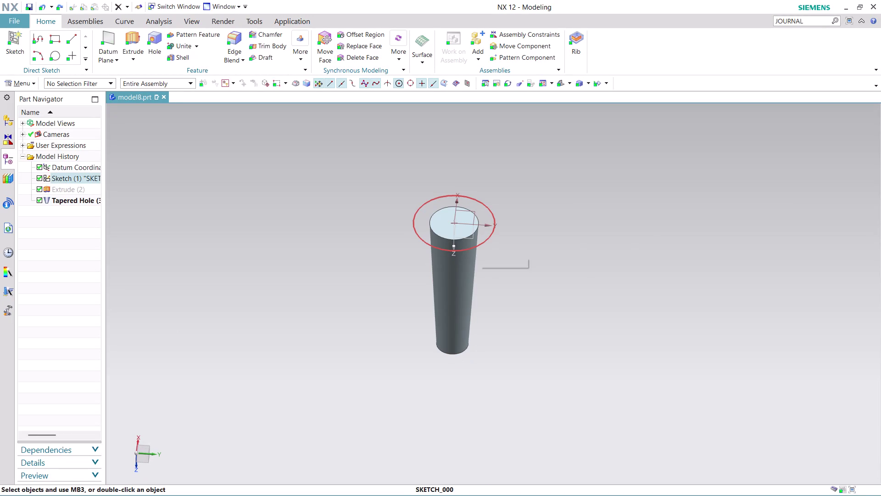
click(517, 269)
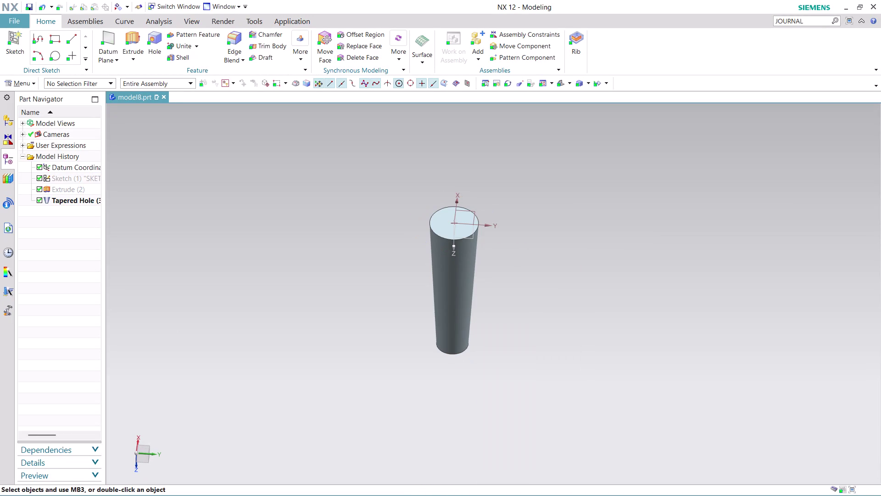
middle_drag(517, 257, 500, 156)
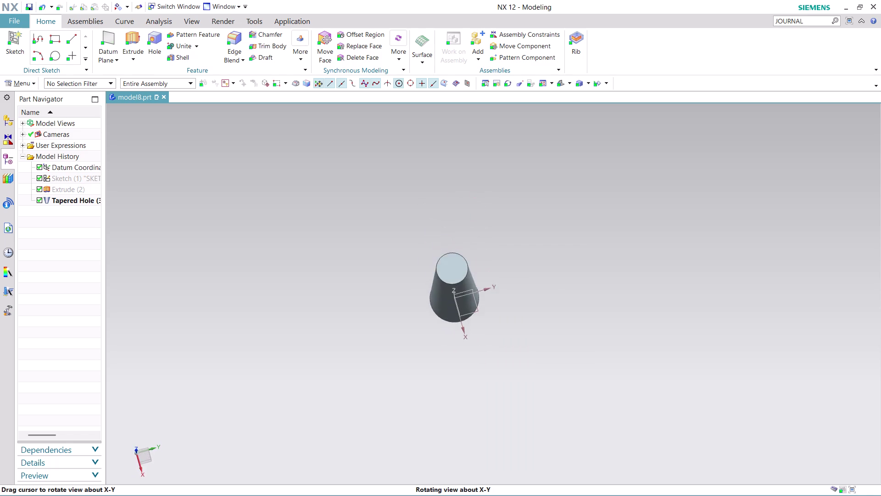
middle_drag(500, 157, 500, 134)
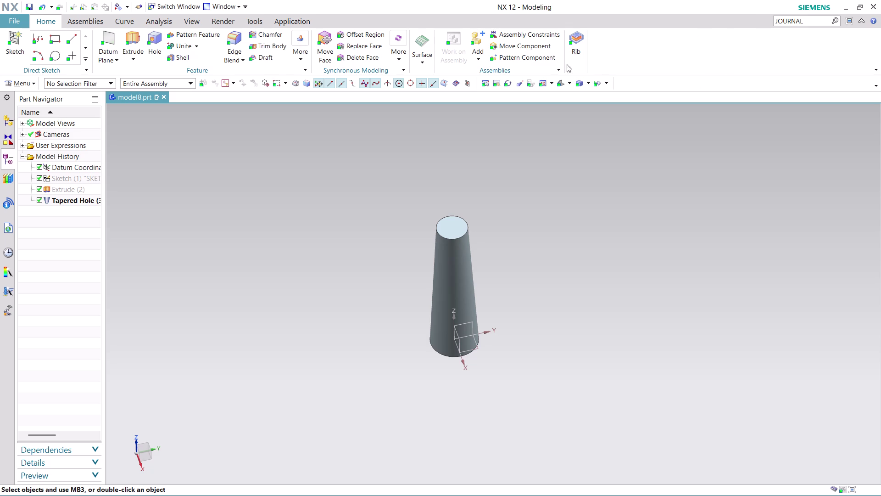
Browse the More feature gallery and close it without choosing anything.
click(554, 69)
click(301, 64)
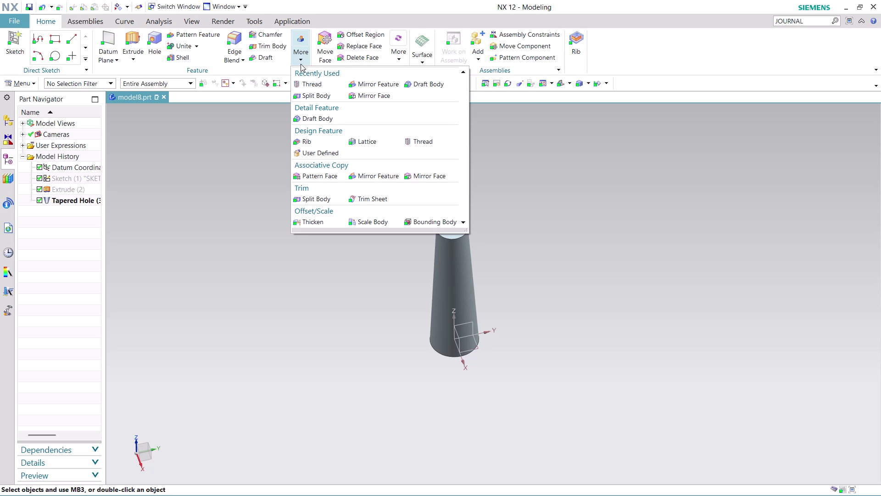
scroll(down, 3)
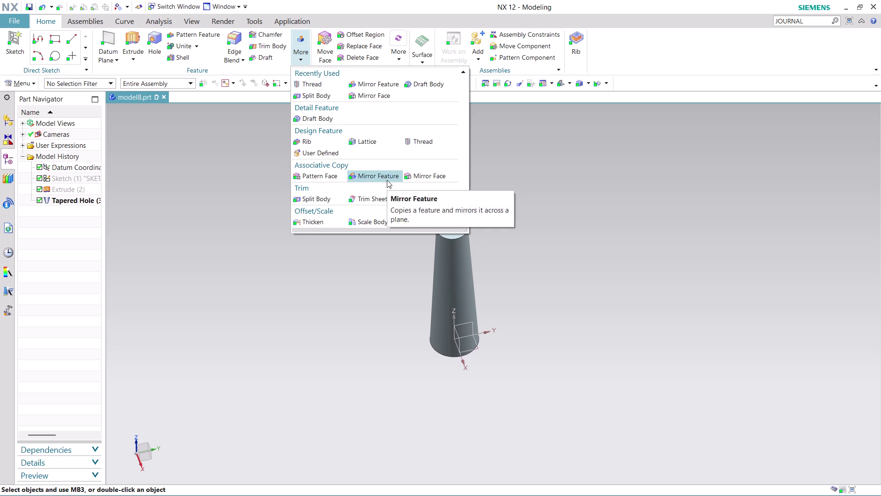
scroll(down, 3)
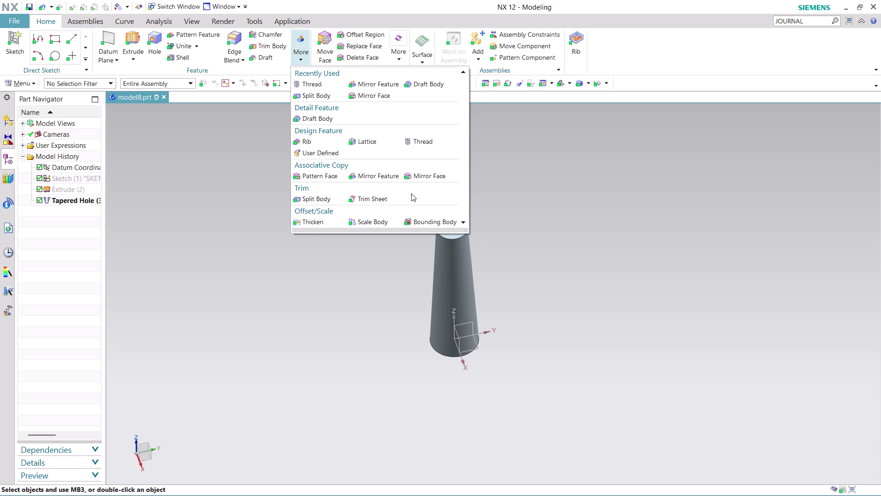
key(Escape)
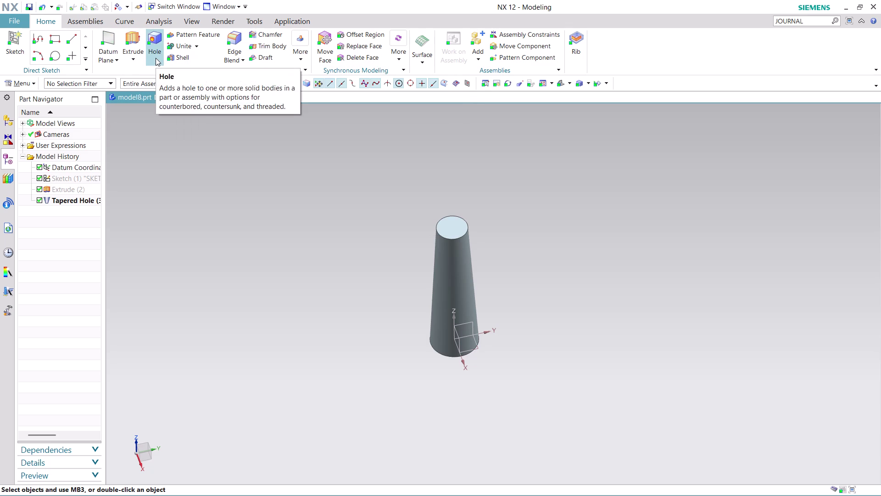
Undo four actions and show Sketch (1) from the Part Navigator.
key(ctrl+z)
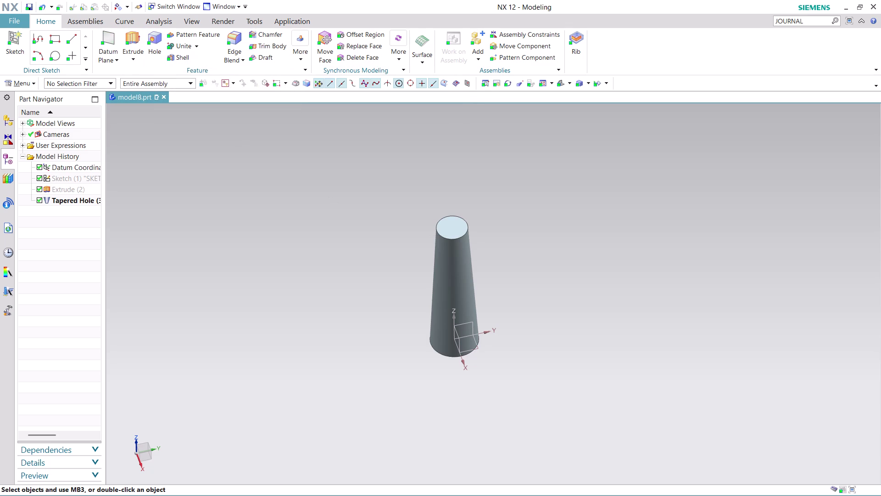
key(ctrl+z)
key(ctrl+z)
key(ctrl+z)
right_click(78, 177)
click(135, 184)
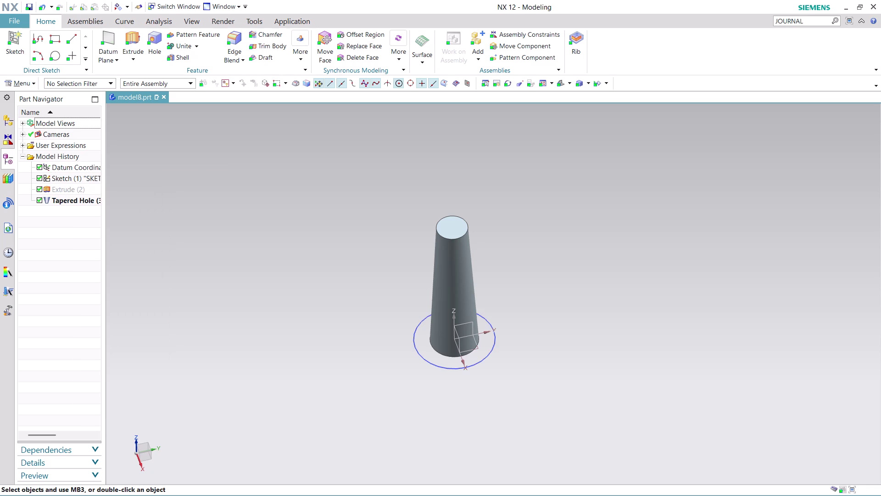
Show Extrude (2) from the Part Navigator and orbit to look down onto the cylinder top.
right_click(74, 188)
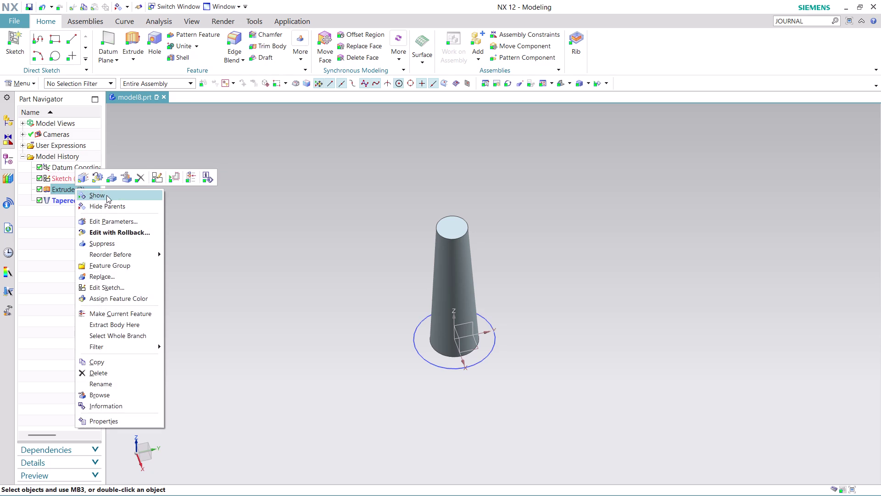
click(106, 195)
middle_drag(568, 232, 567, 318)
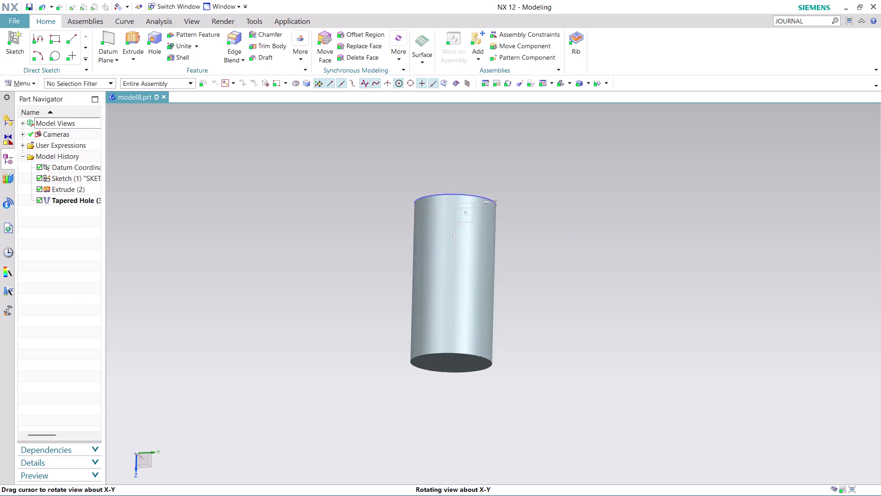
middle_drag(566, 318, 573, 377)
middle_click(573, 377)
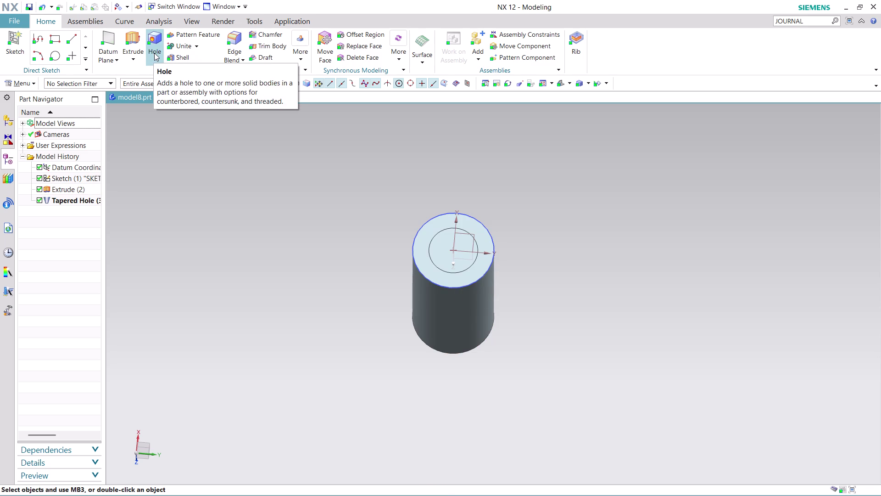
click(195, 49)
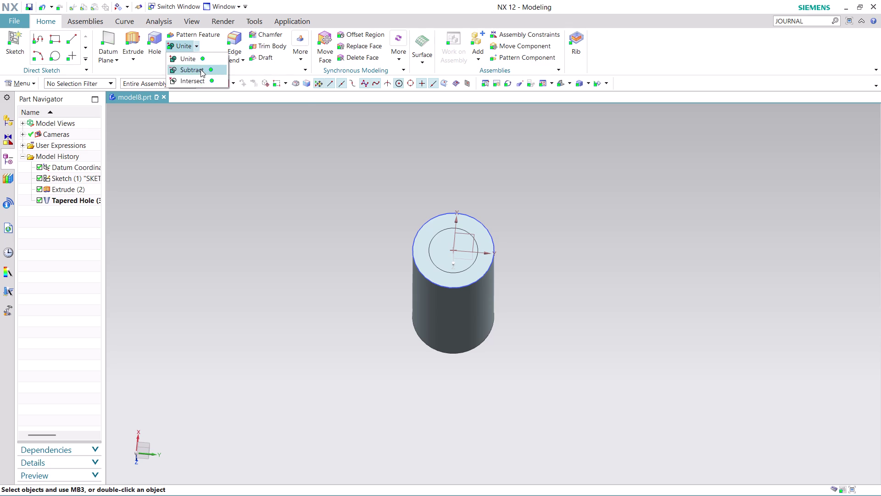
click(200, 69)
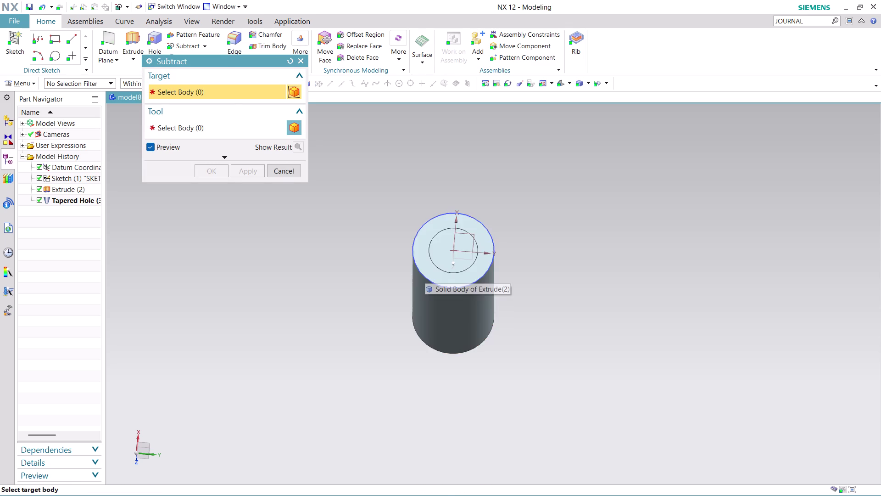
scroll(up, 3)
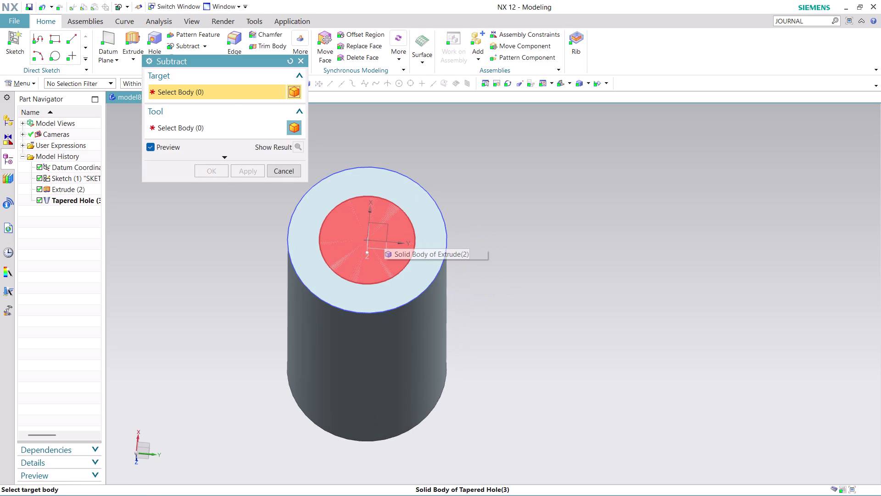
click(384, 236)
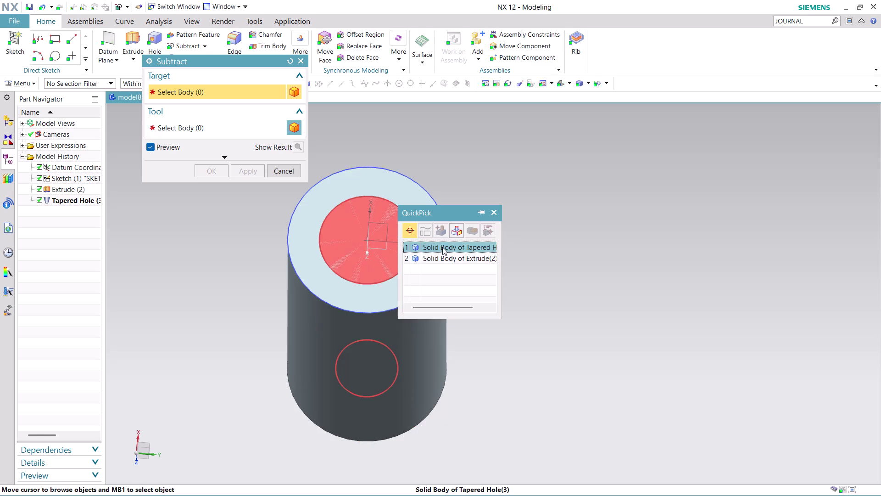
click(442, 247)
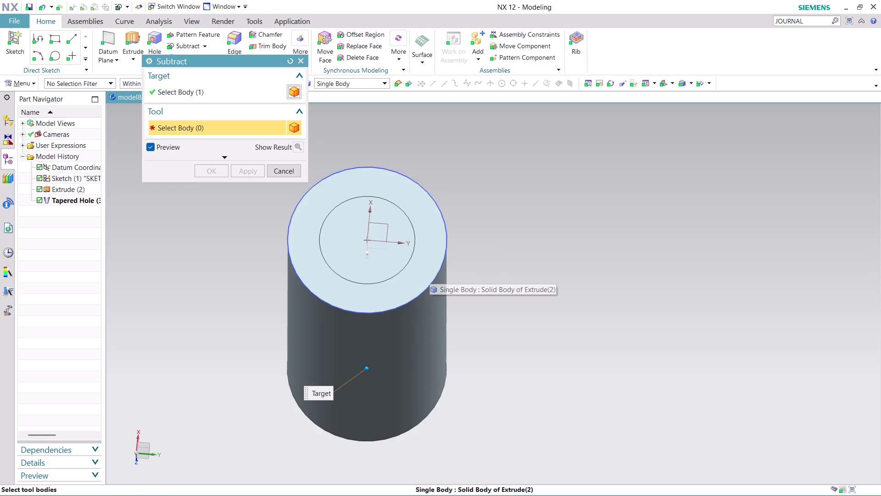
click(416, 195)
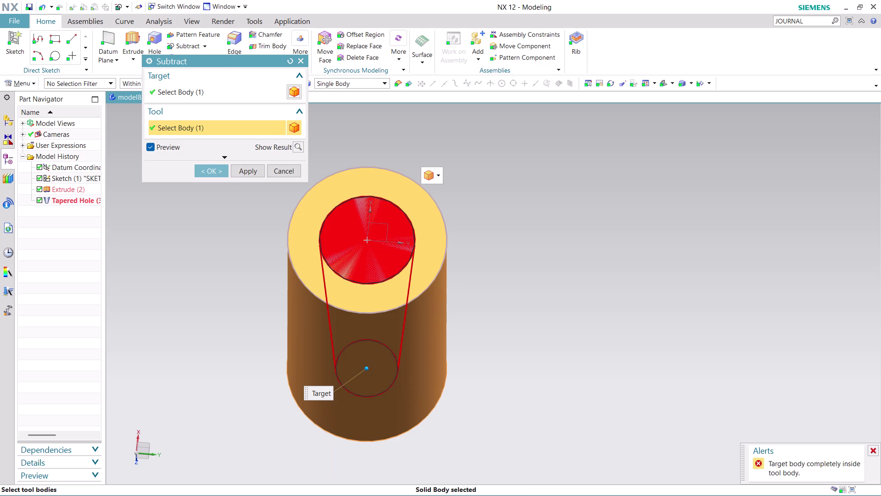
key(Escape)
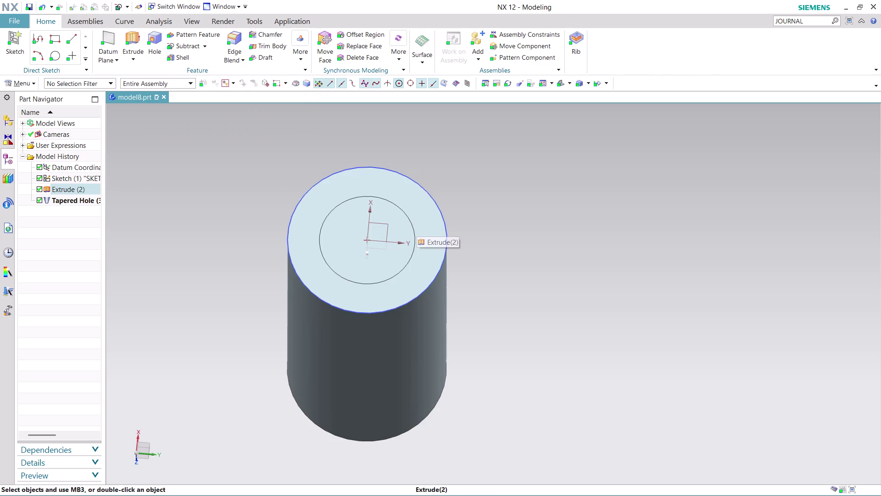
click(206, 46)
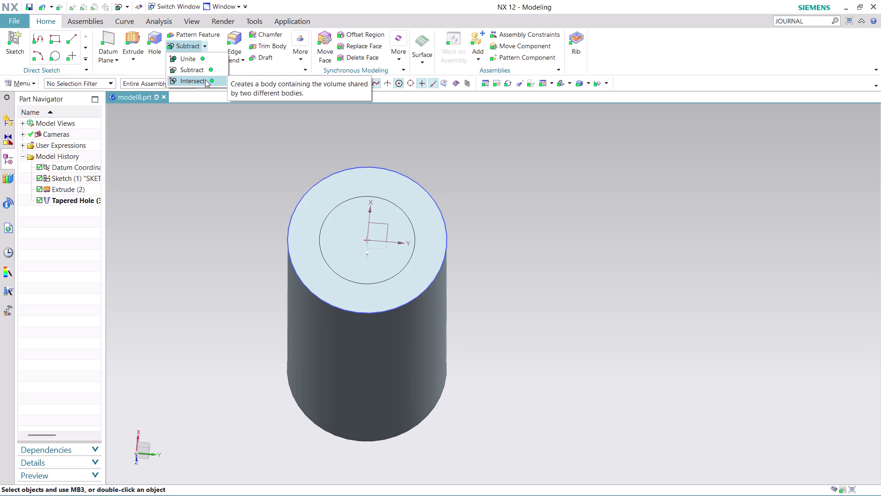
click(196, 70)
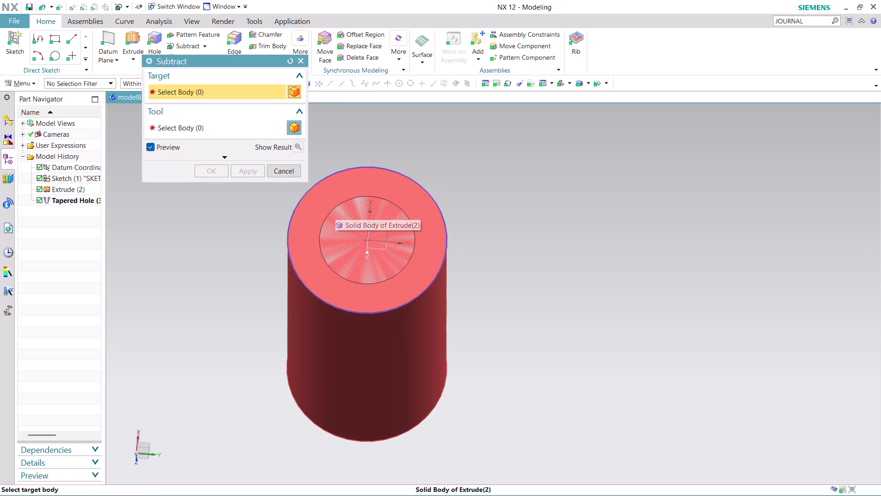
click(332, 193)
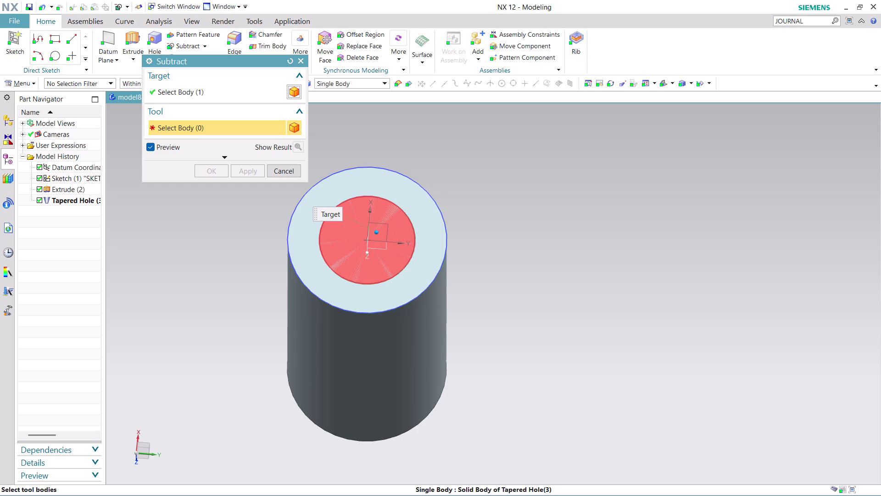
click(347, 237)
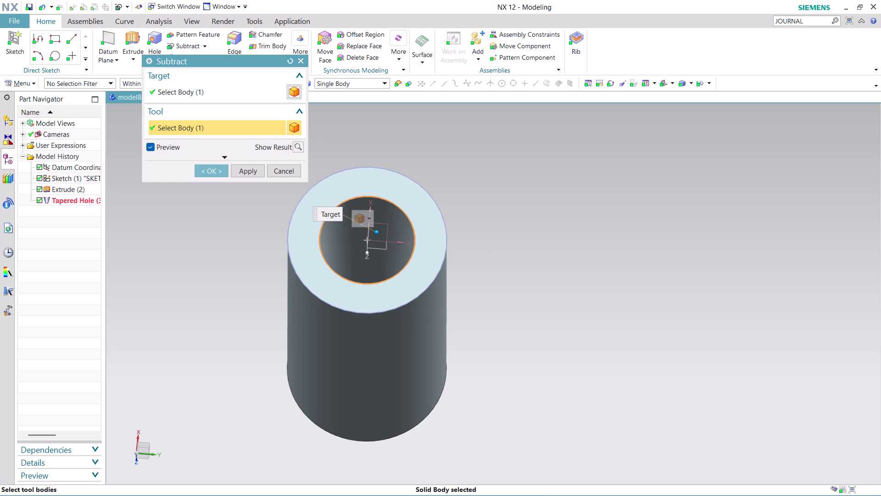
middle_drag(450, 217, 450, 231)
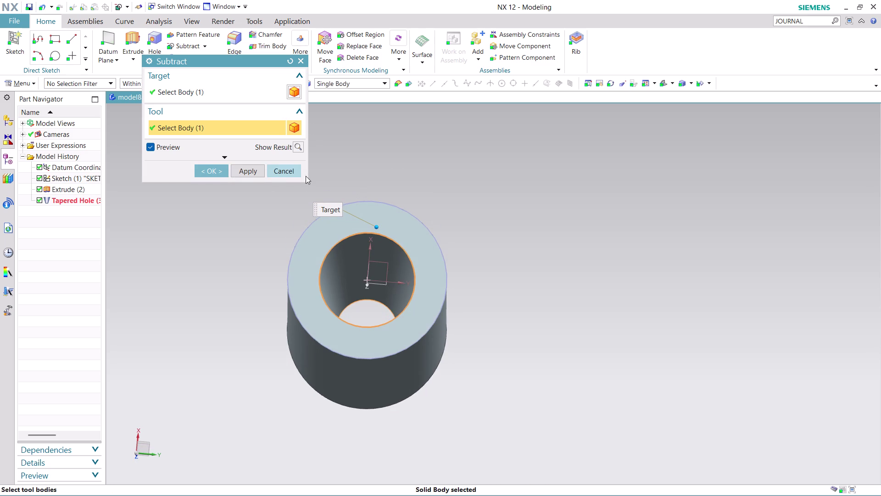
click(293, 169)
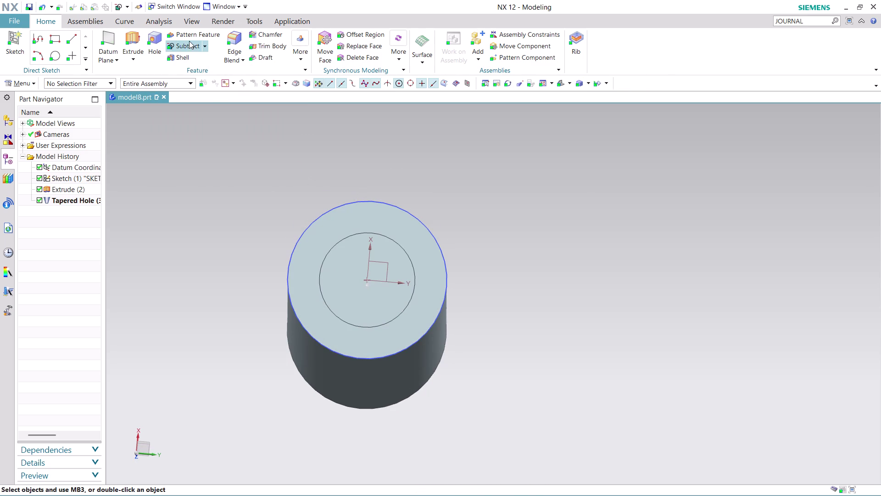
click(190, 42)
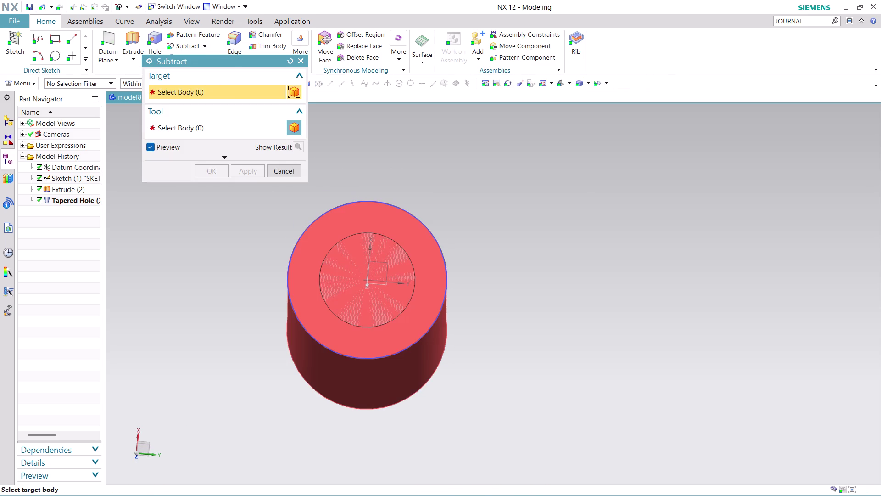
click(350, 225)
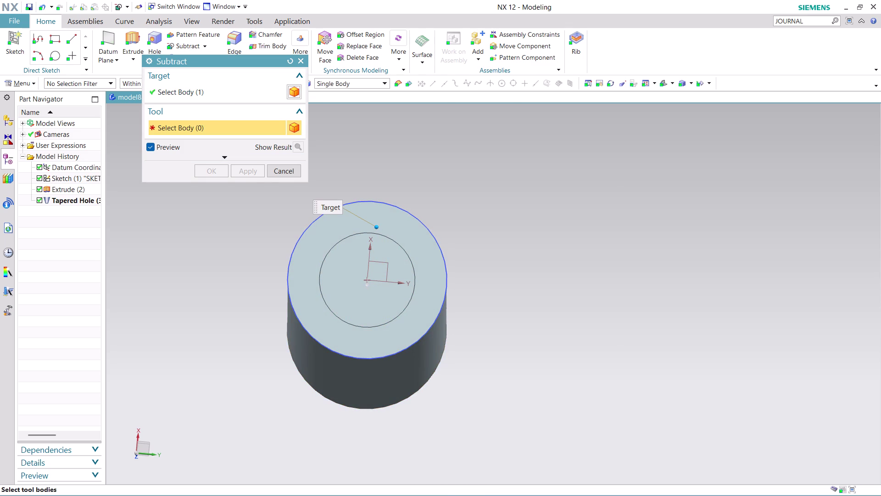
click(322, 241)
click(364, 286)
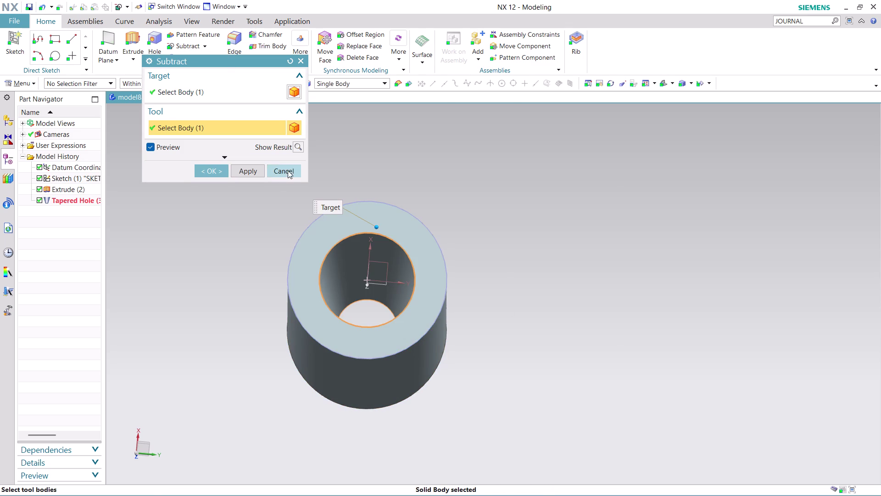
click(288, 170)
click(193, 44)
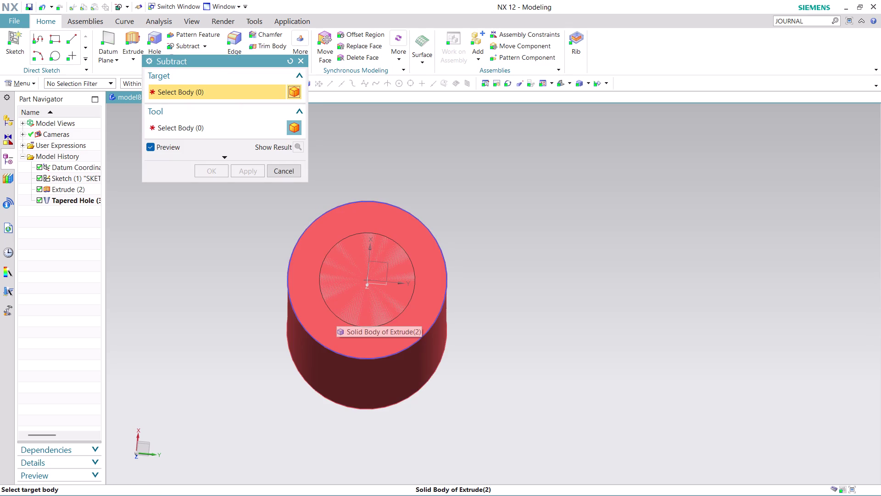
scroll(up, 3)
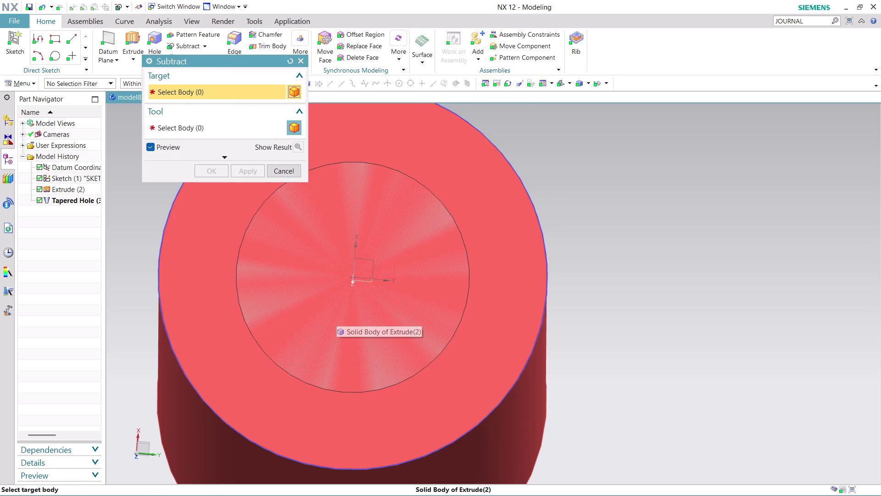
scroll(down, 3)
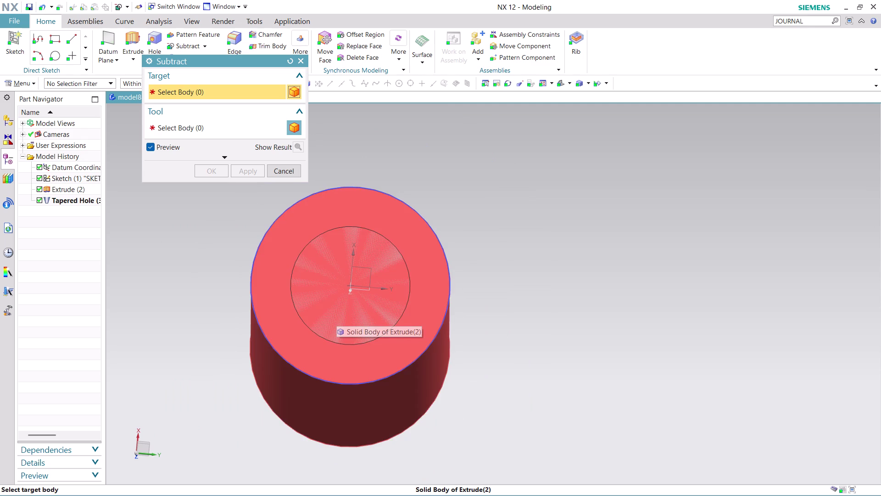
click(281, 168)
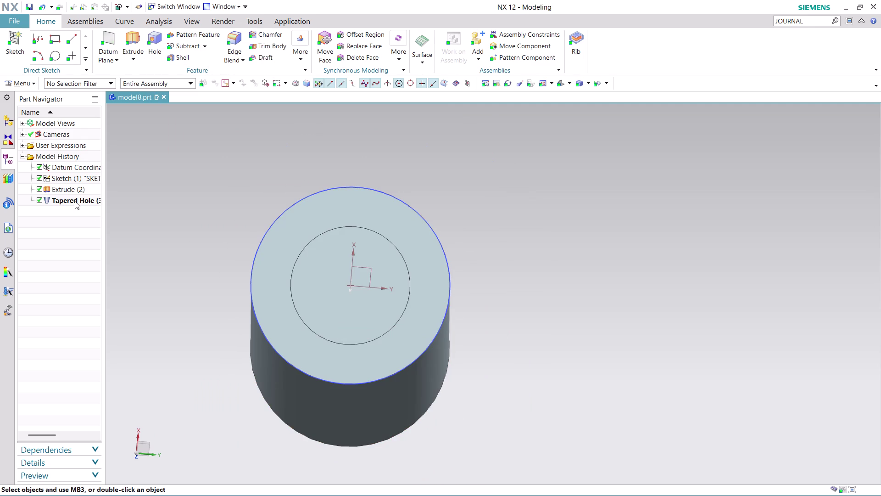
right_click(70, 198)
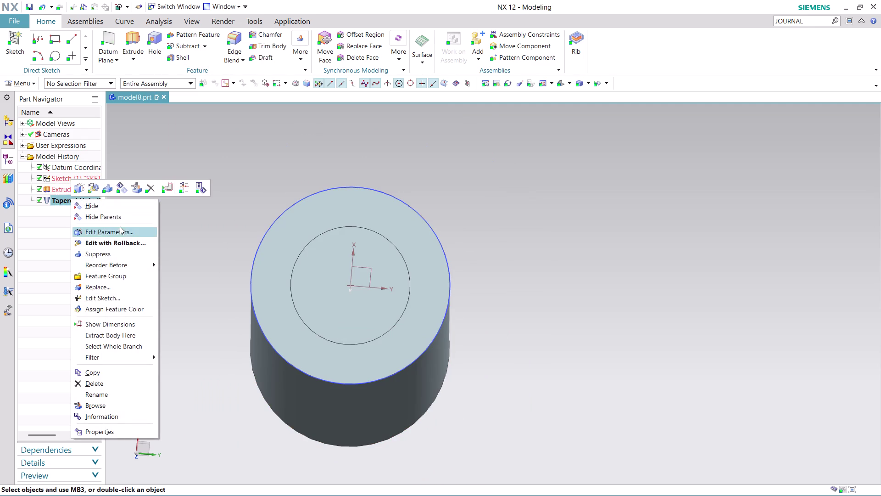
click(129, 242)
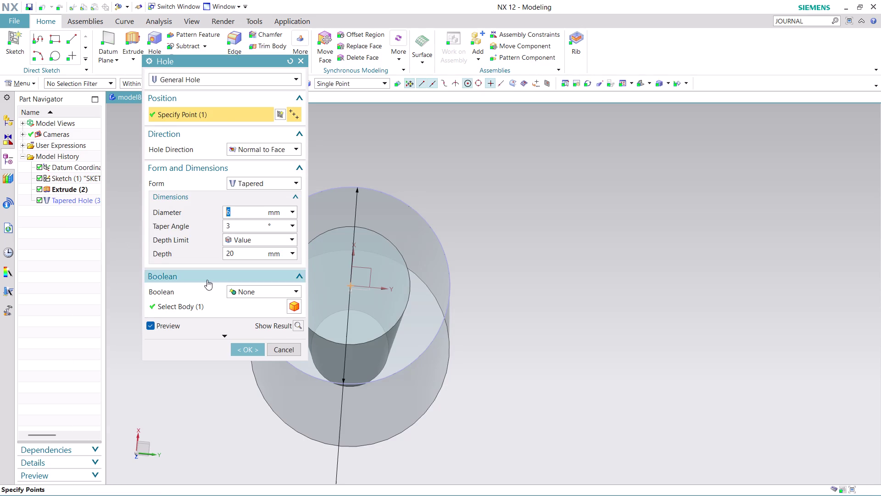
click(285, 293)
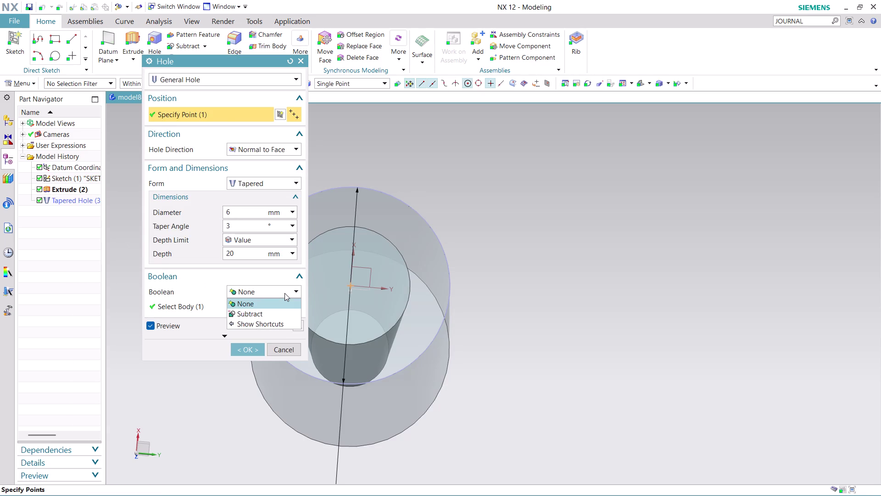
click(285, 293)
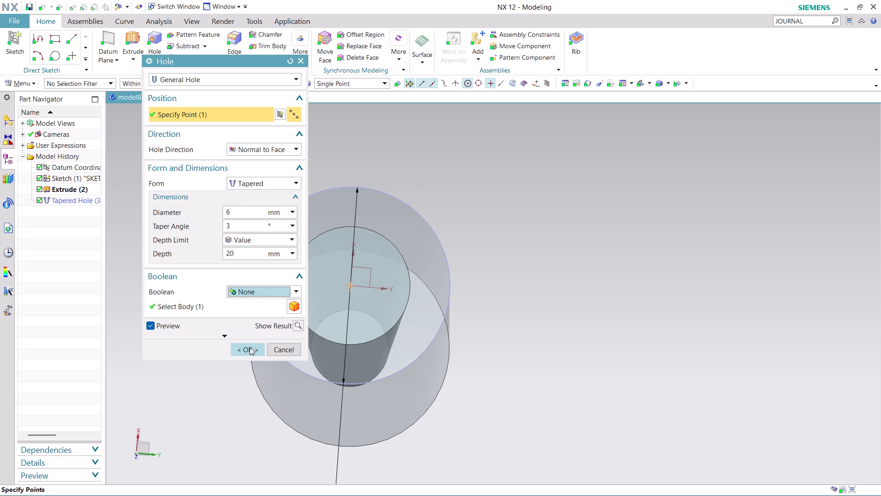
click(250, 347)
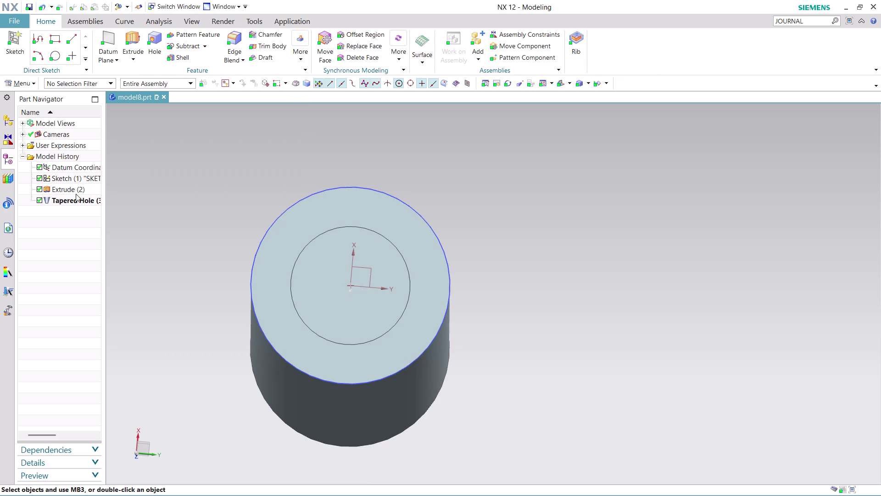
right_click(71, 189)
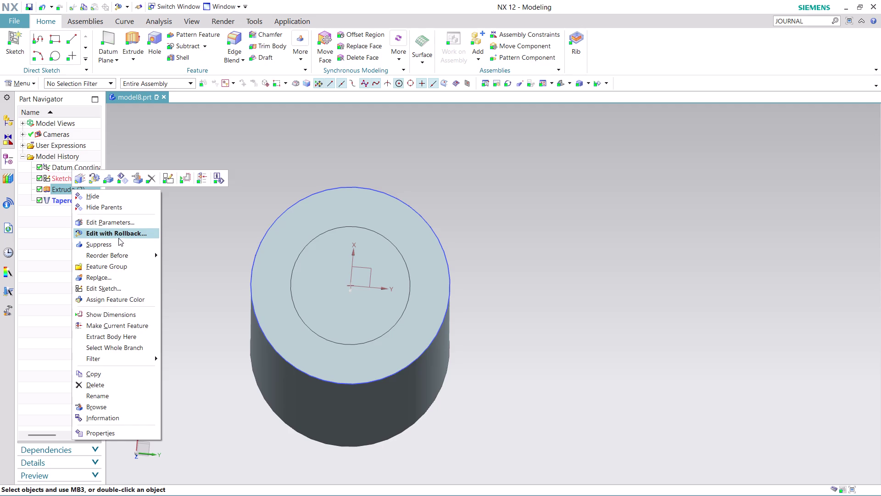
click(119, 235)
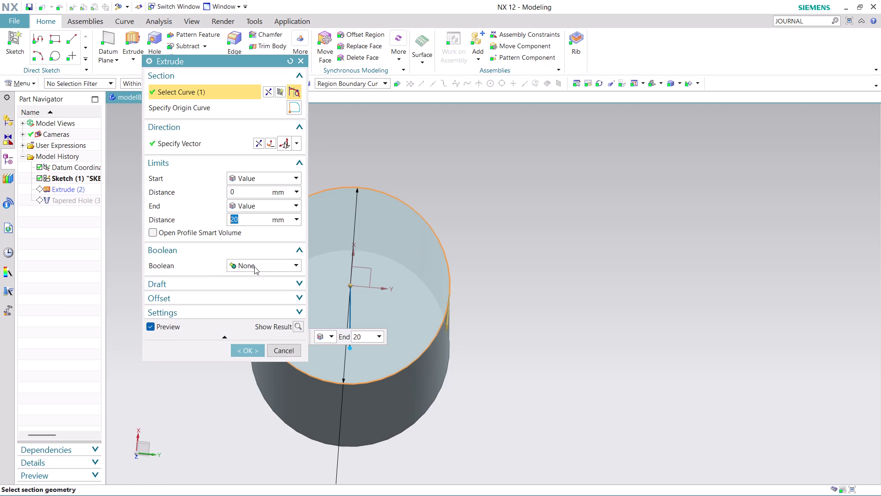
click(261, 264)
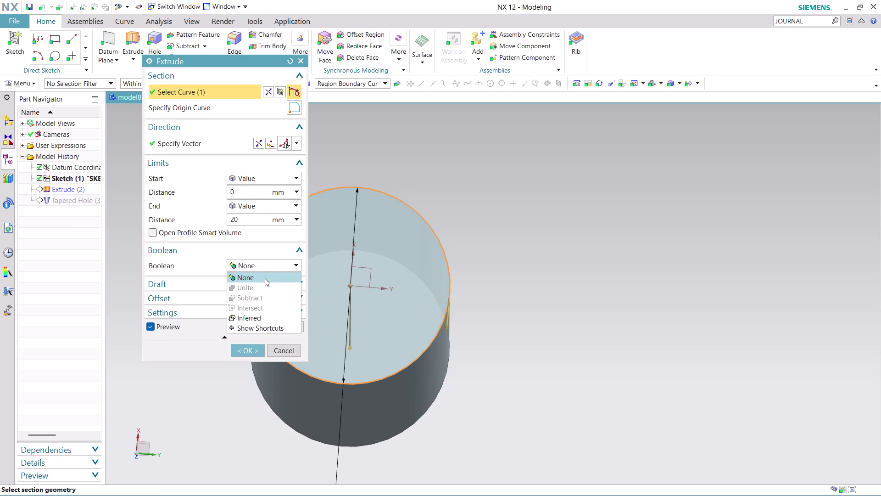
click(265, 278)
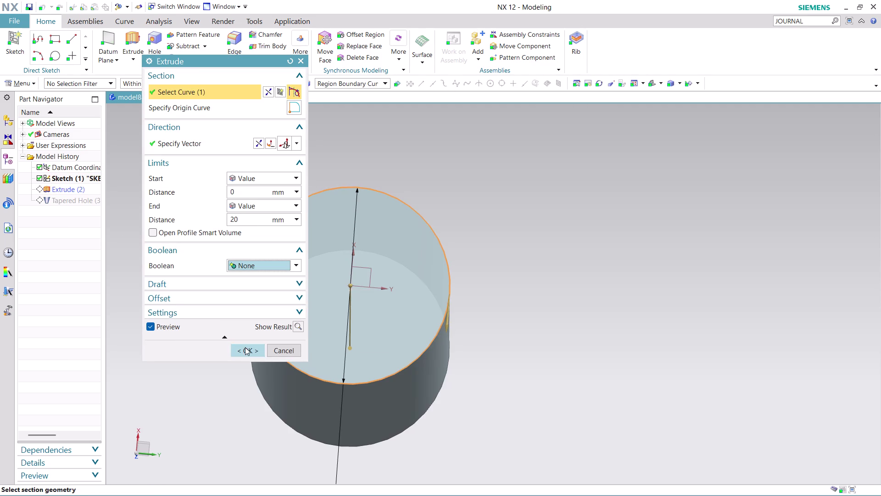
click(246, 347)
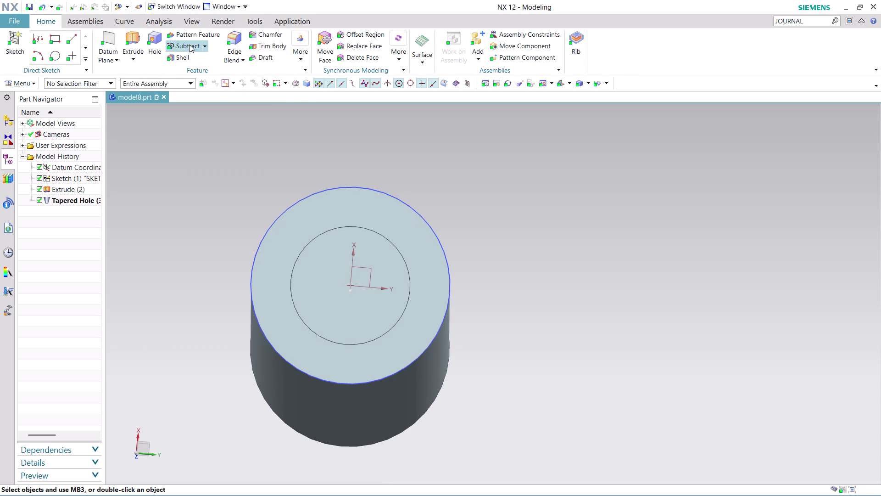
click(189, 45)
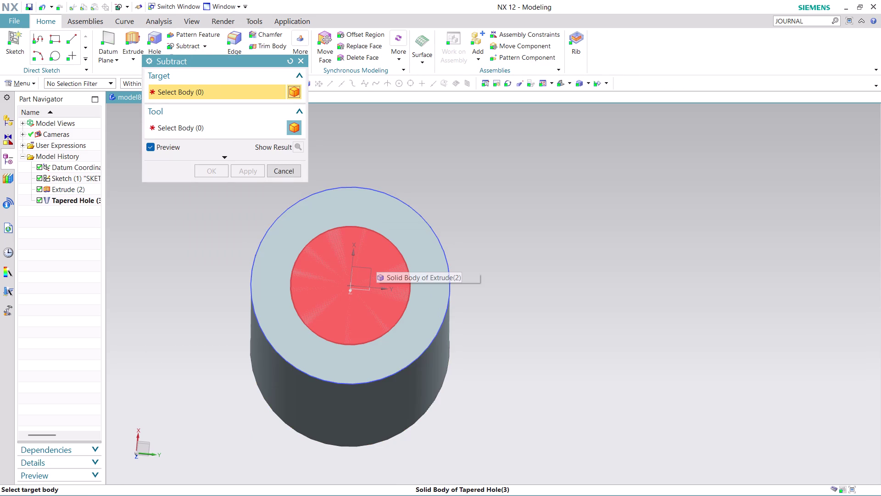
click(377, 261)
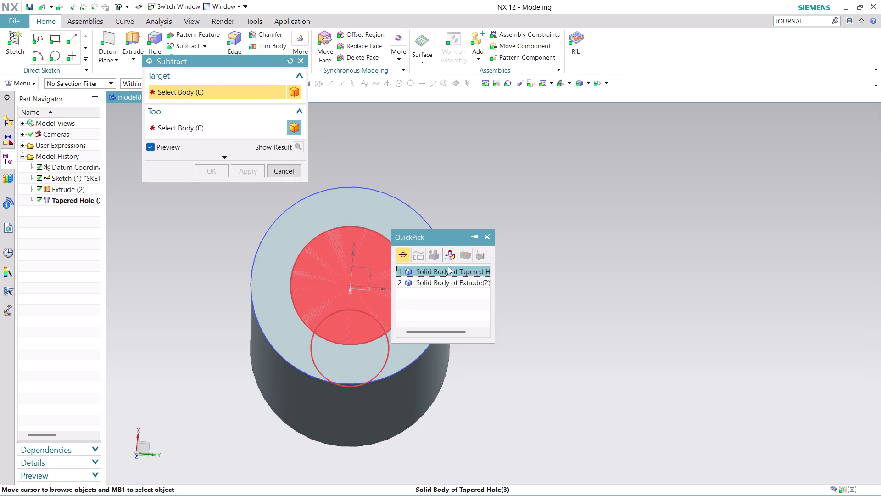
click(458, 284)
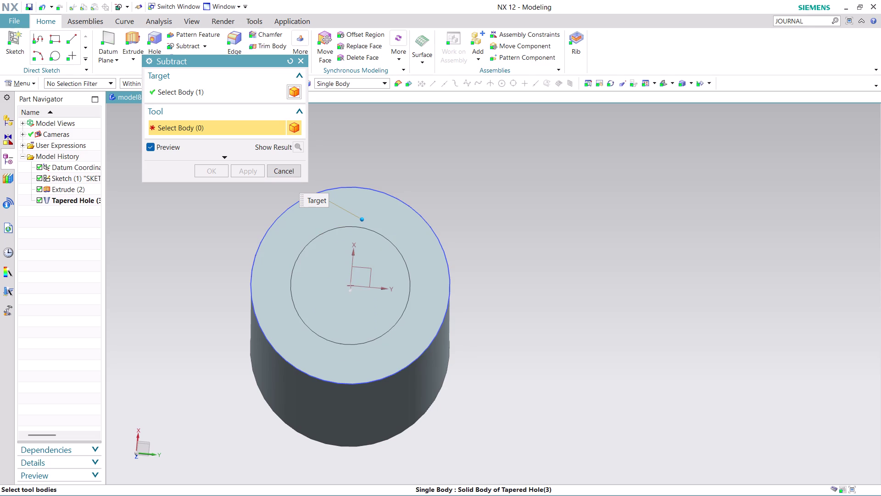
middle_drag(406, 399, 406, 378)
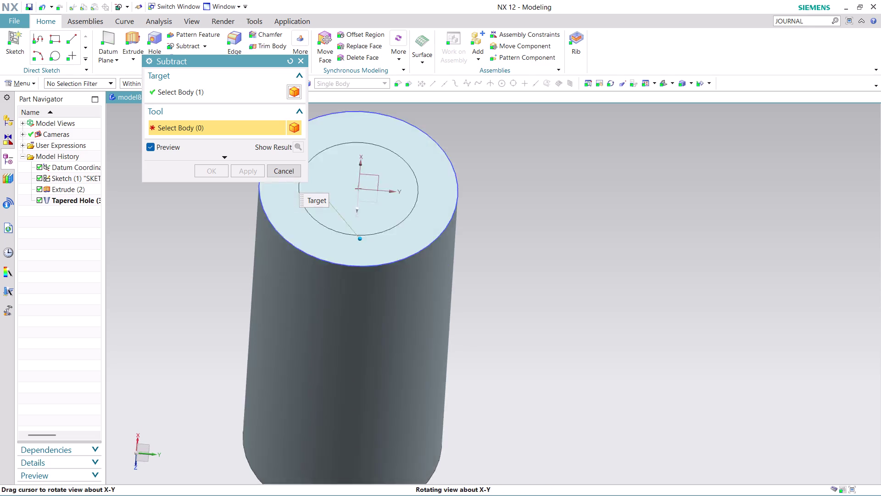
middle_drag(405, 377, 411, 364)
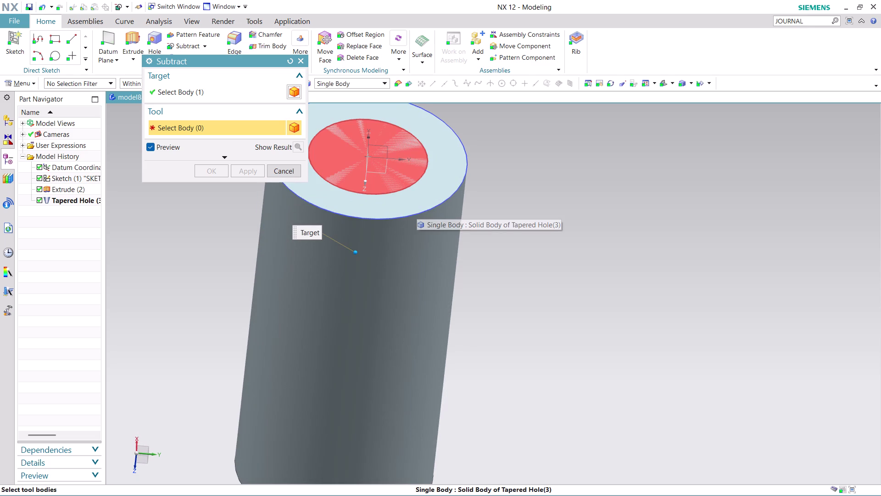
click(283, 172)
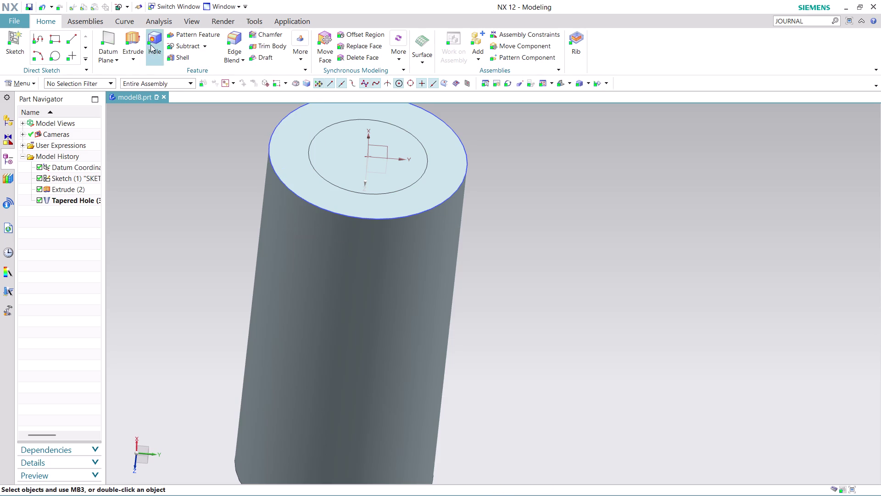
click(195, 44)
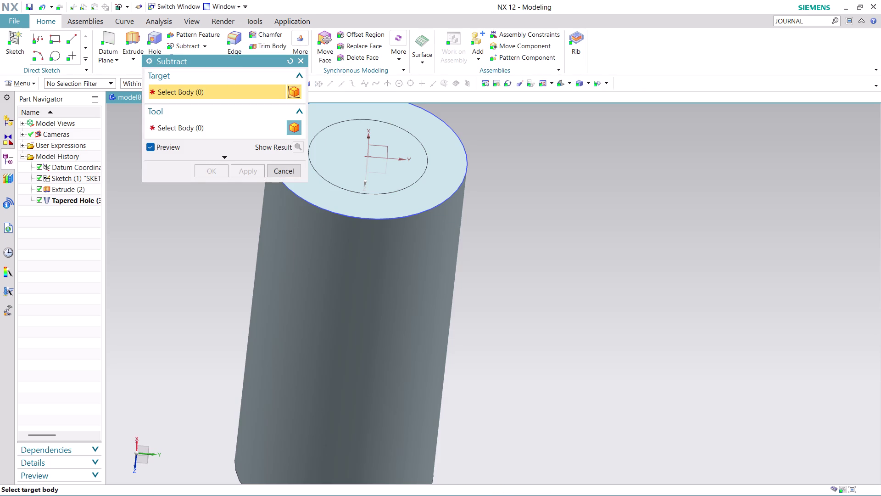
click(359, 159)
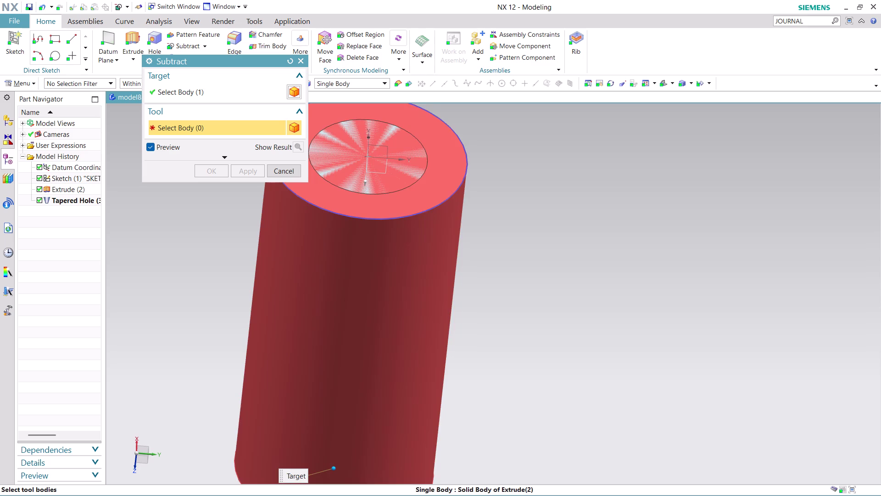
click(469, 164)
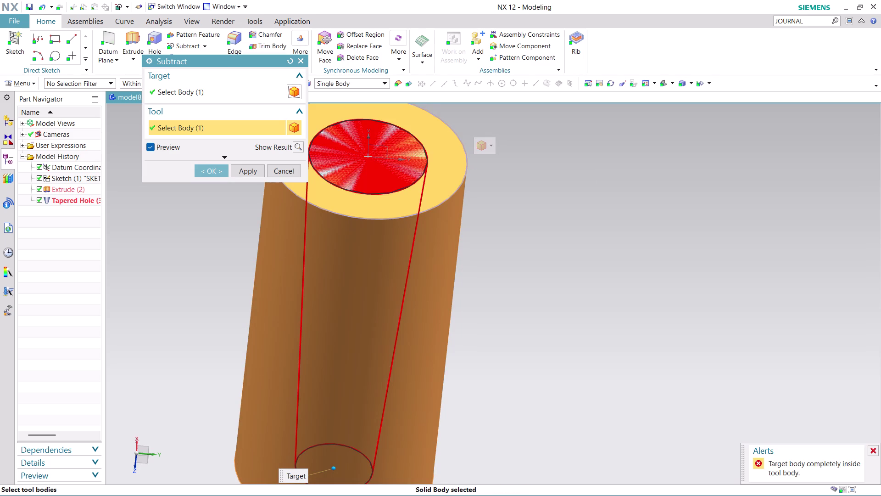
click(208, 165)
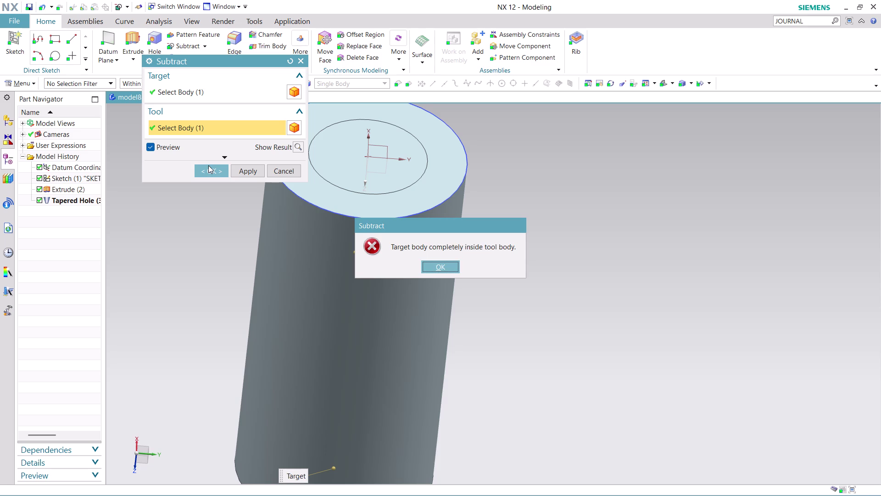
click(436, 265)
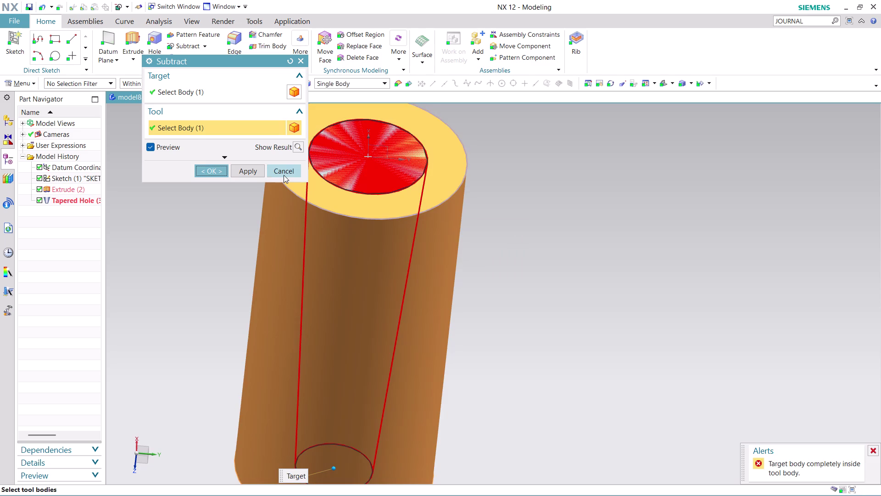
click(284, 175)
middle_drag(512, 170, 514, 200)
middle_drag(475, 251, 496, 236)
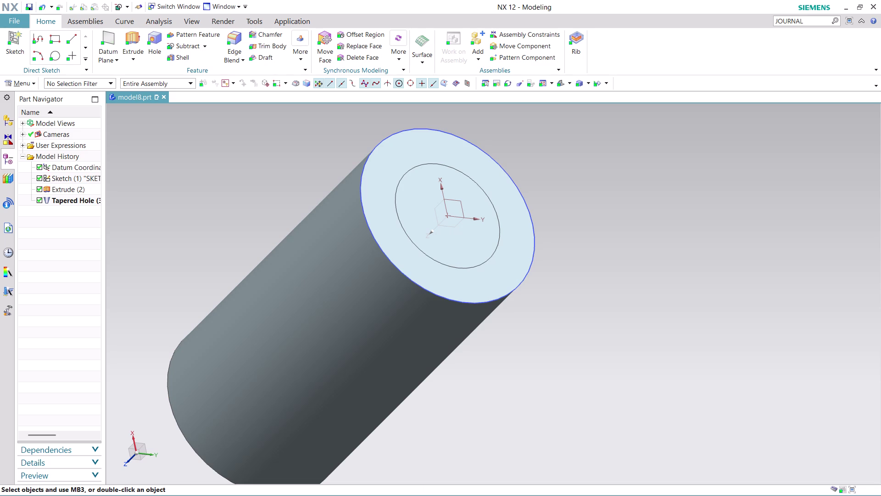
middle_drag(558, 220, 527, 224)
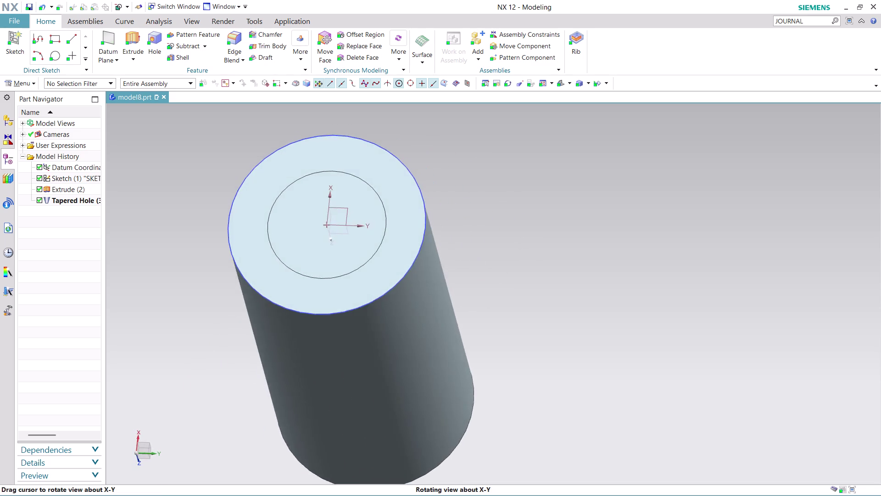
middle_drag(527, 224, 530, 235)
middle_click(531, 235)
middle_click(531, 235)
middle_drag(531, 235, 542, 211)
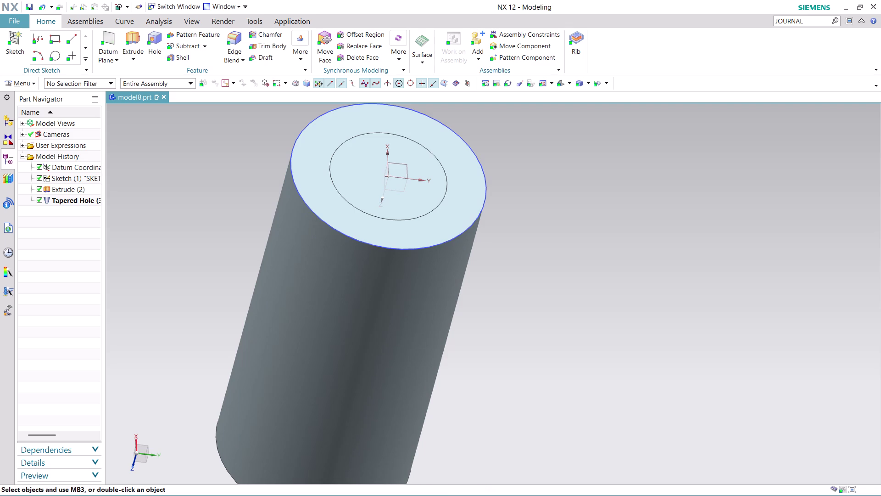
scroll(down, 3)
middle_drag(544, 259, 533, 280)
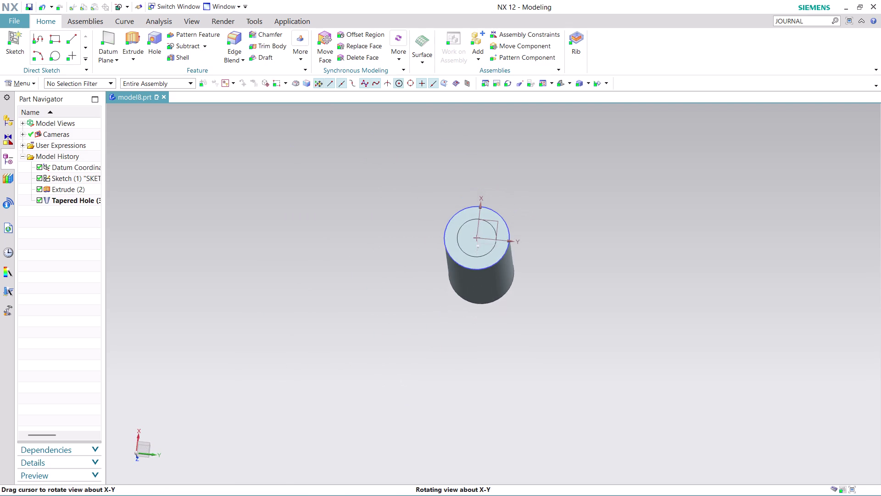
middle_drag(533, 281, 533, 286)
scroll(up, 3)
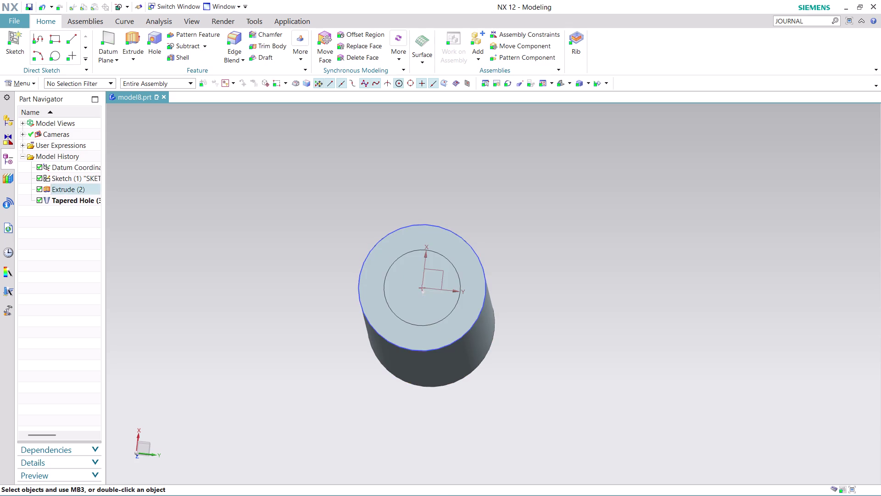
middle_drag(503, 126, 511, 164)
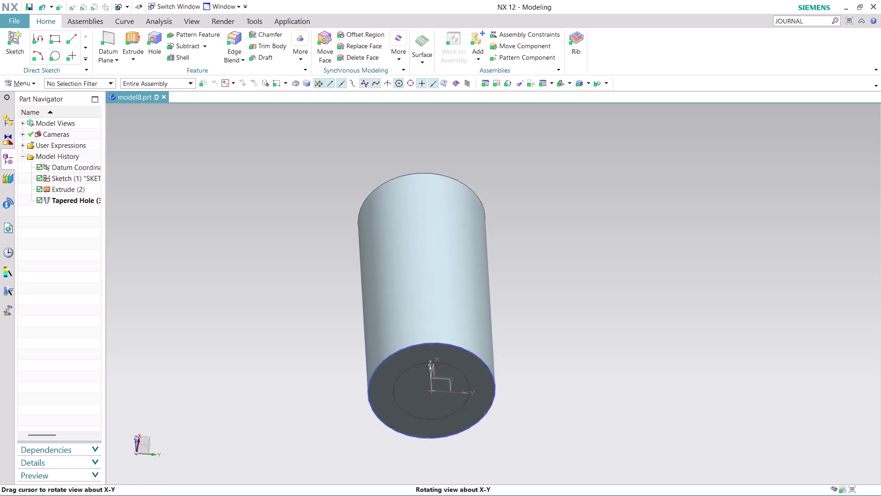
middle_drag(511, 164, 523, 235)
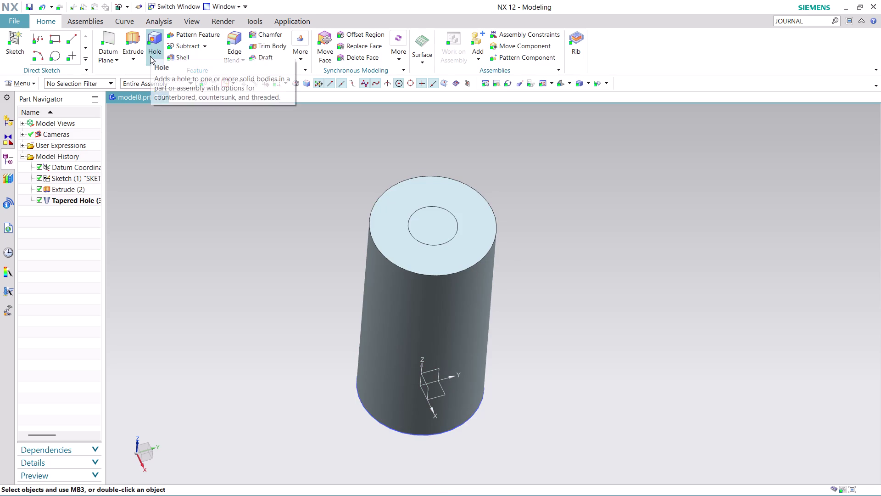
click(132, 56)
click(150, 72)
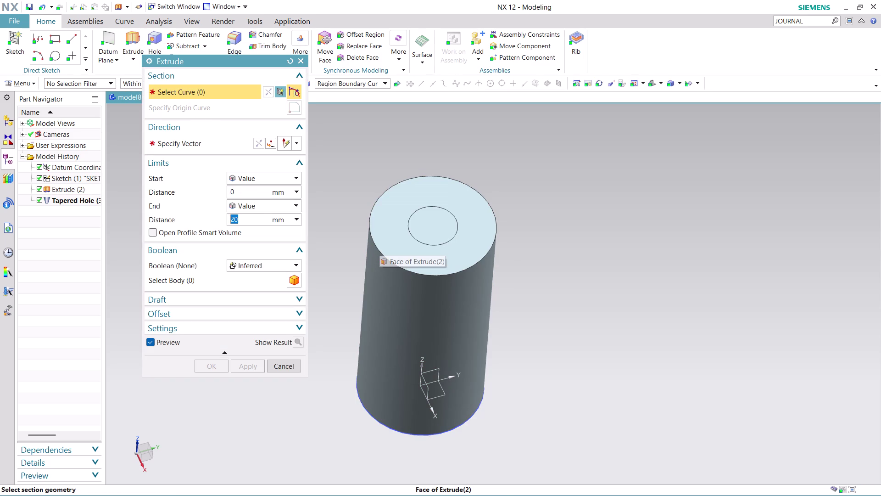
scroll(up, 3)
middle_drag(521, 161, 524, 174)
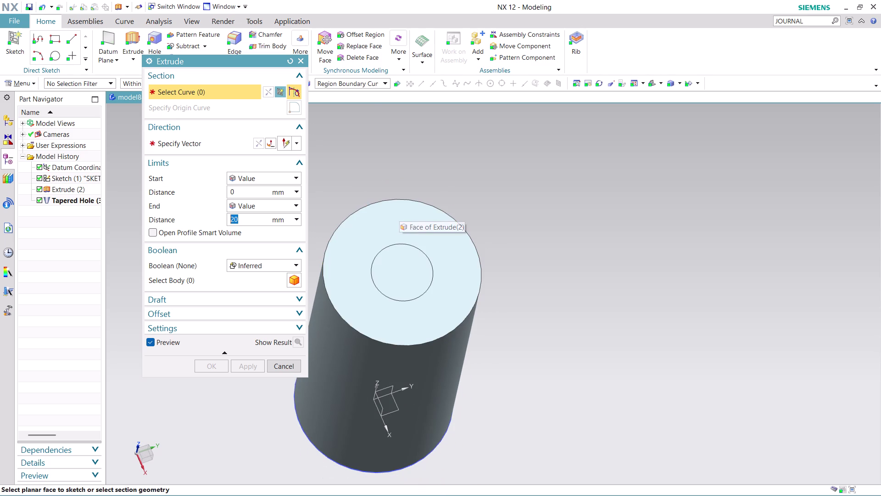
click(379, 83)
click(369, 93)
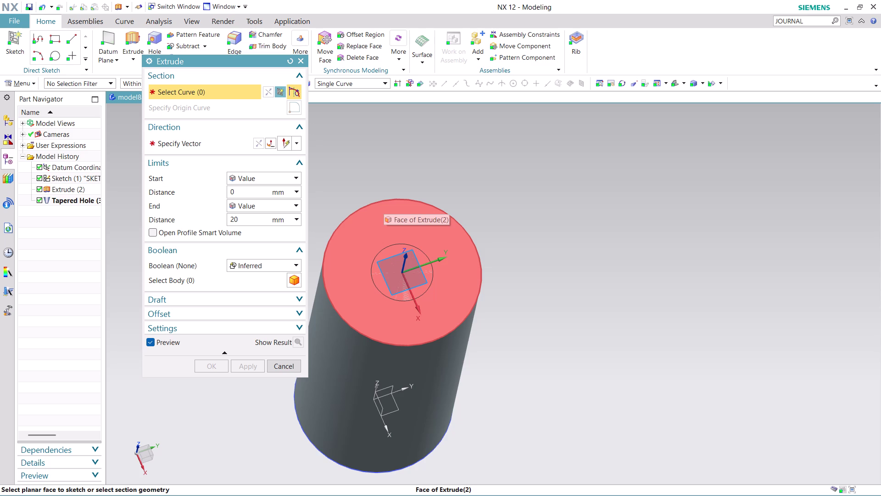
click(466, 318)
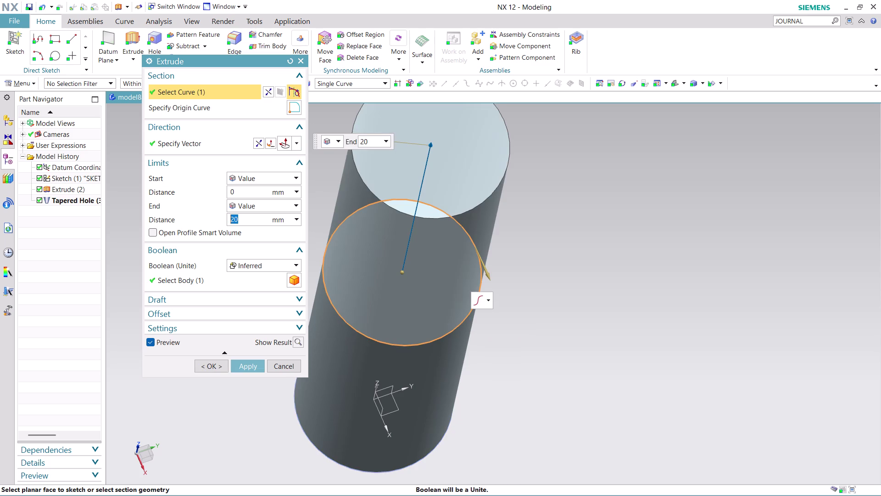
click(299, 262)
click(267, 297)
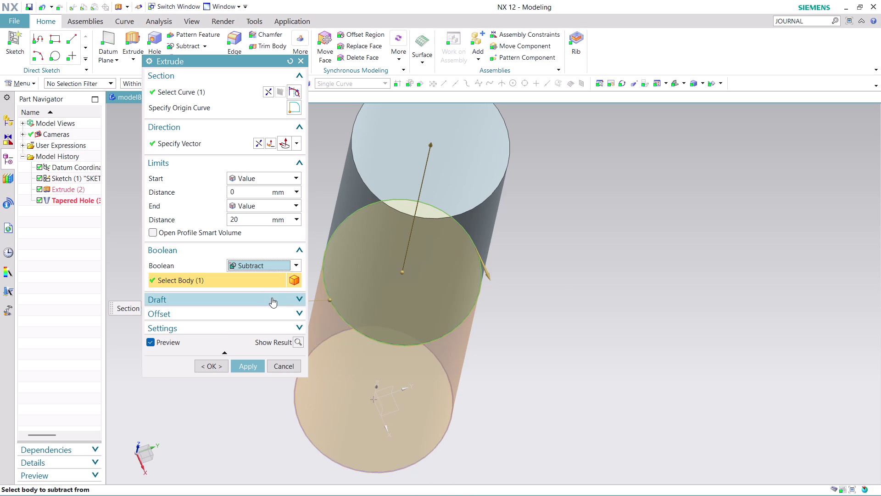
click(257, 143)
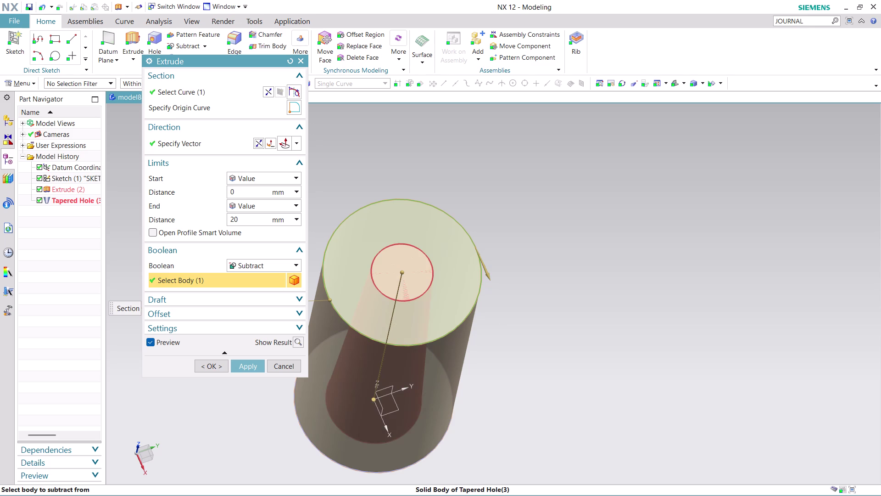
click(410, 295)
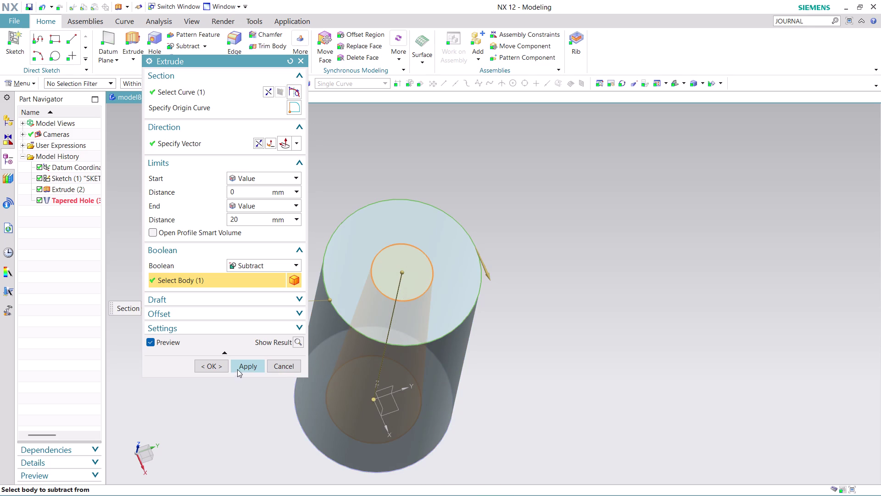
click(205, 366)
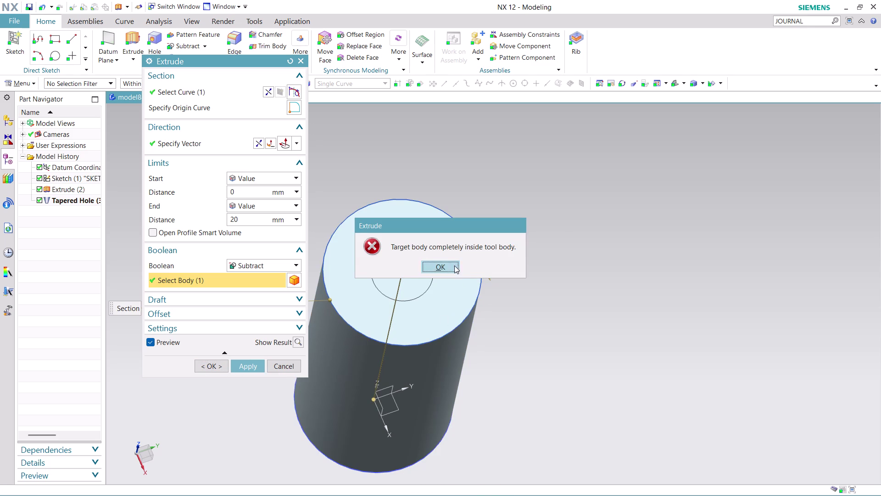
click(453, 264)
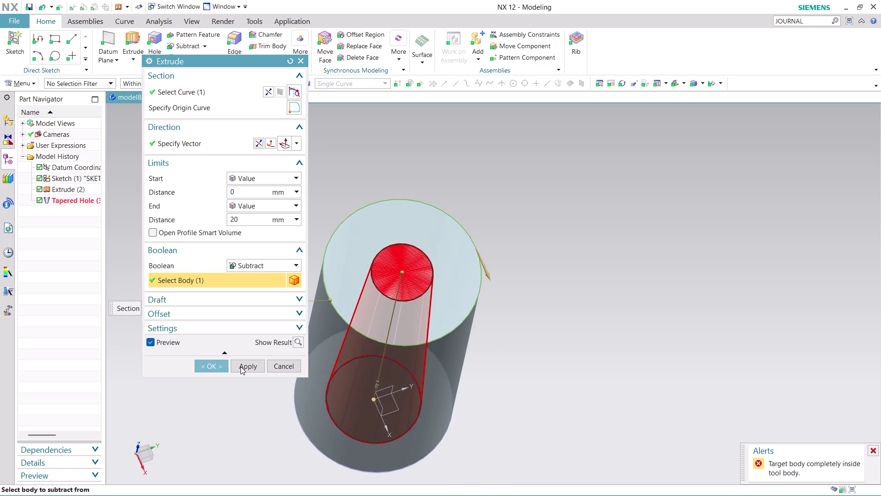
click(200, 369)
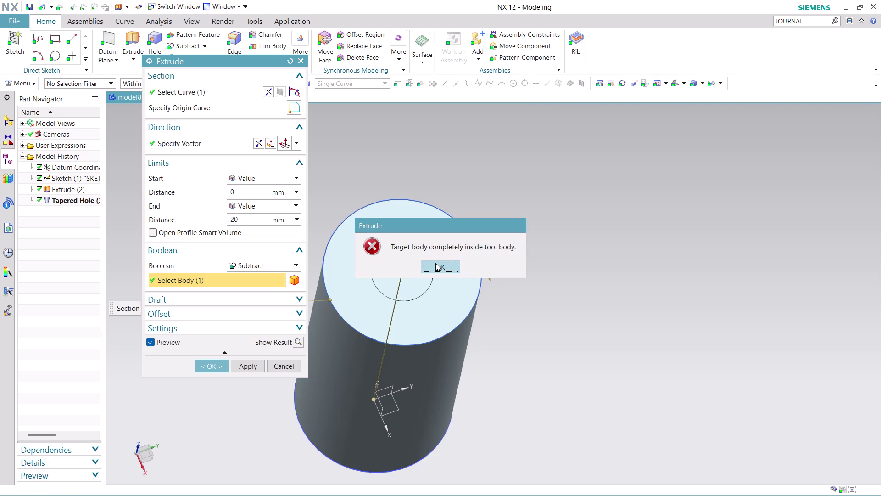
click(435, 263)
click(282, 368)
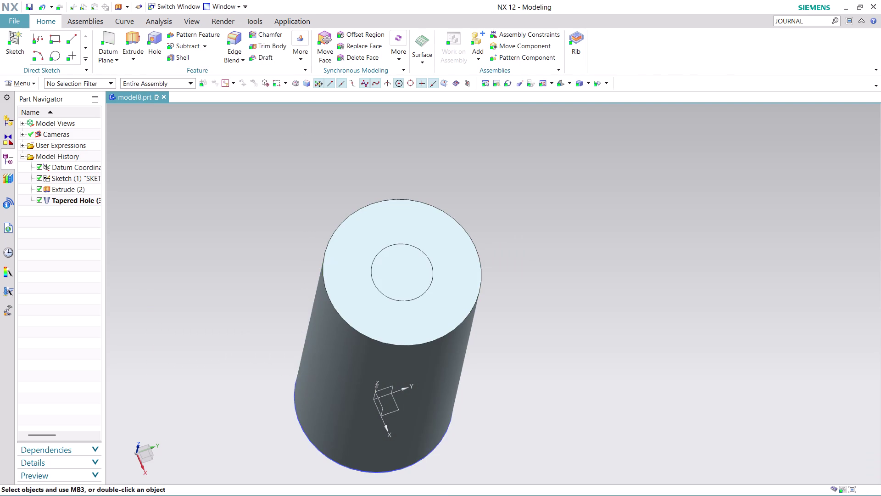
Orbit the model, open and cancel Move Component, then open the More feature gallery.
middle_drag(637, 246, 513, 239)
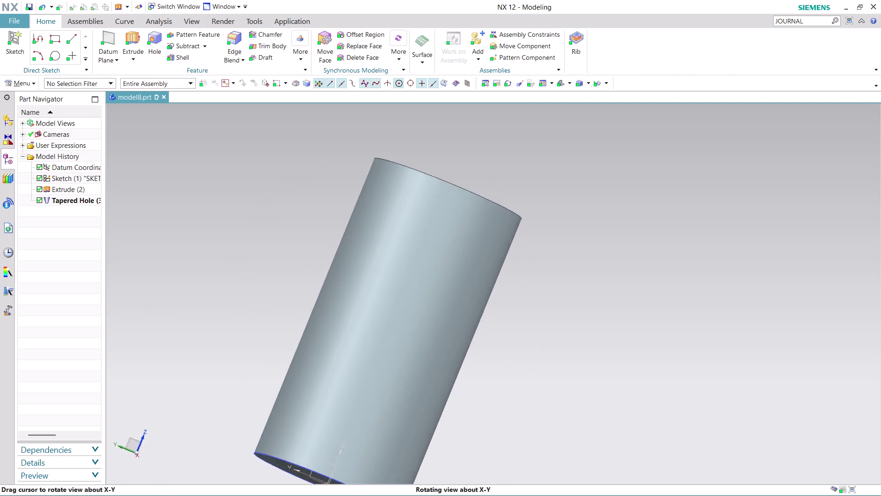
middle_drag(513, 240, 545, 271)
middle_drag(544, 275, 521, 311)
scroll(up, 3)
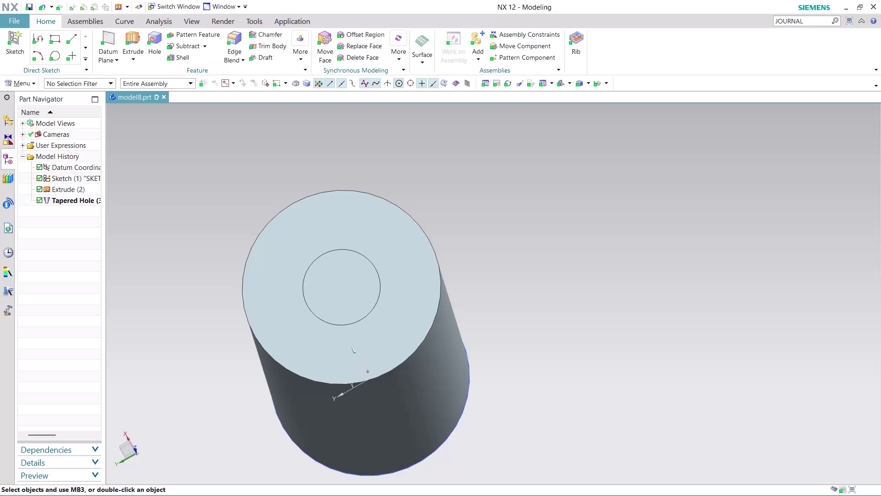
click(510, 45)
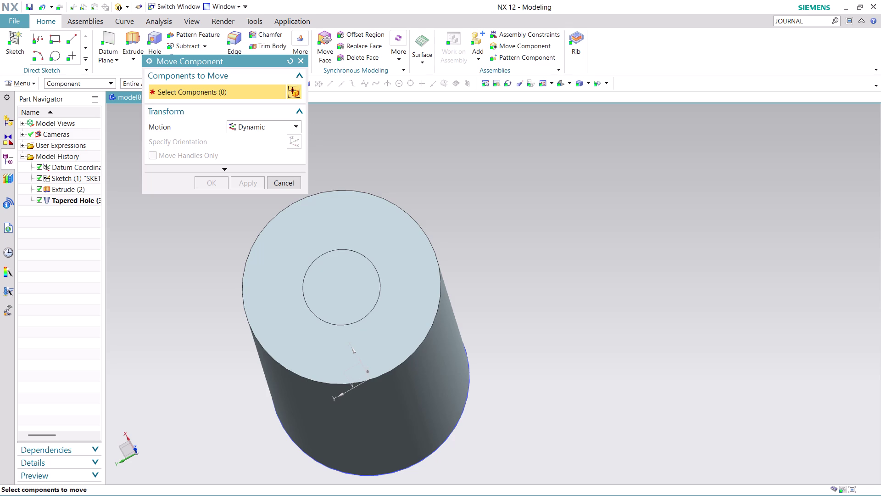
click(287, 181)
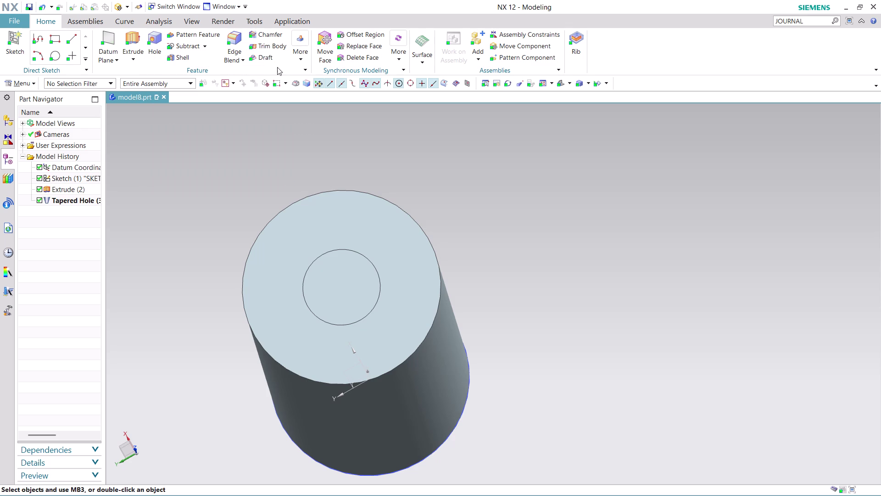
click(300, 58)
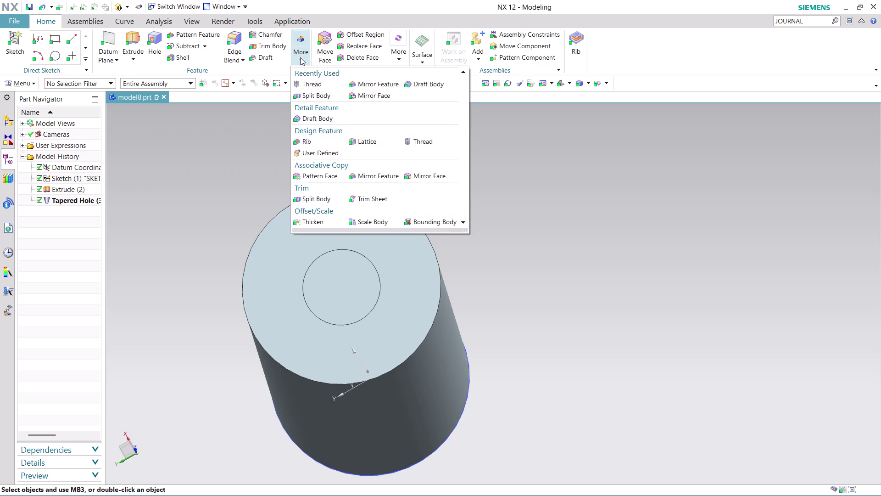
Split the cylinder body using the tapered hole faces as the tool.
click(318, 93)
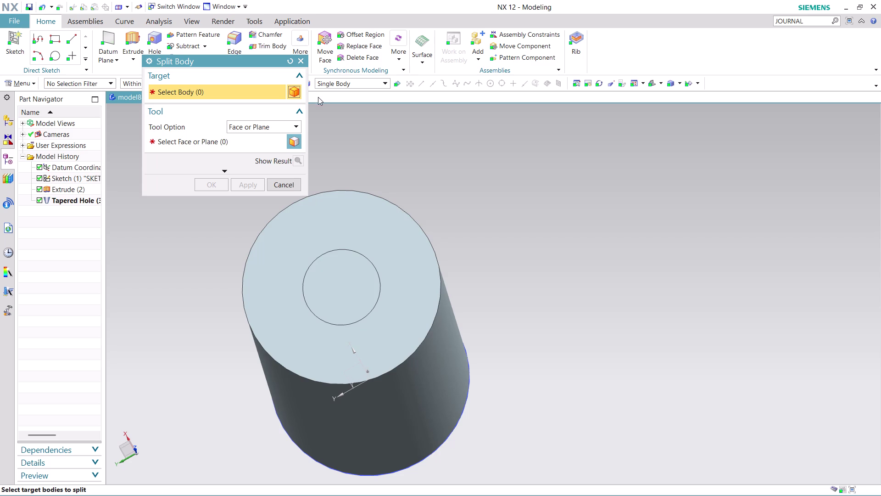
click(406, 252)
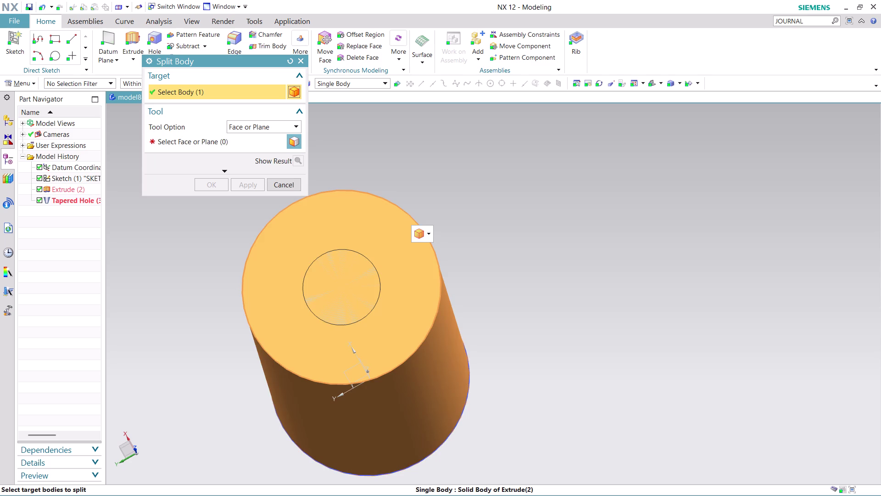
click(209, 140)
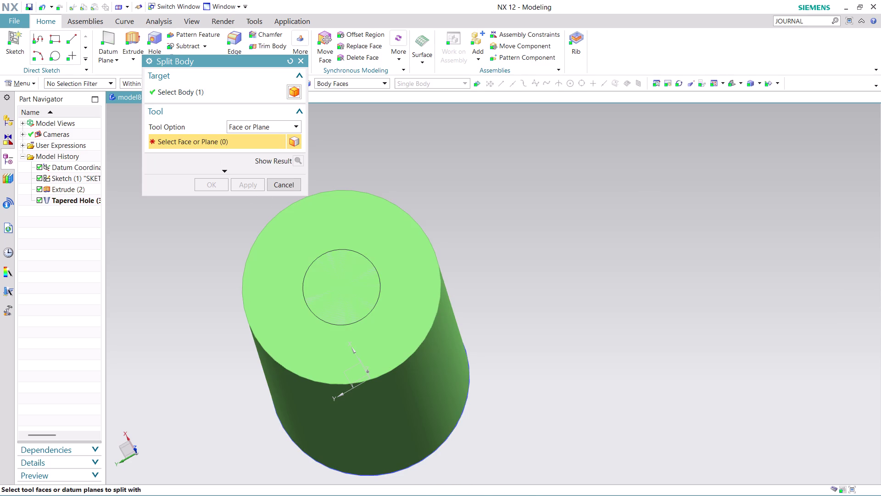
click(348, 290)
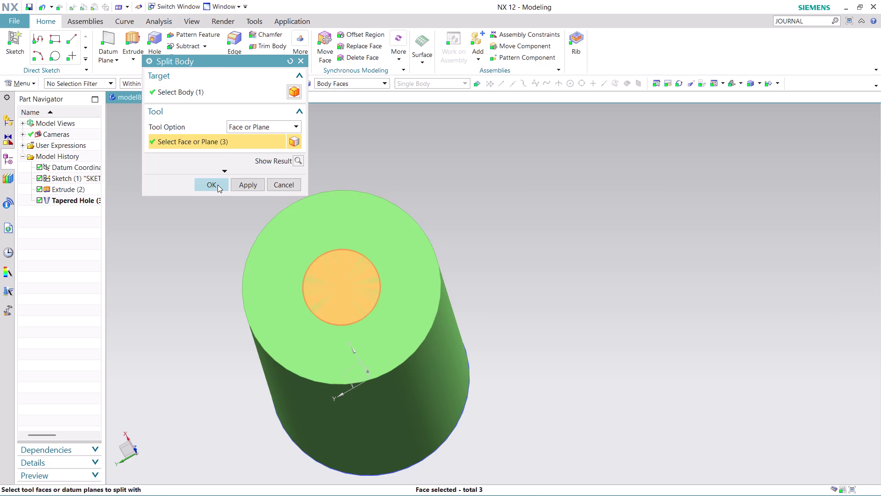
click(218, 184)
Select the Tapered Hole feature in the history, clear the selection, and start Subtract.
drag(333, 288, 379, 288)
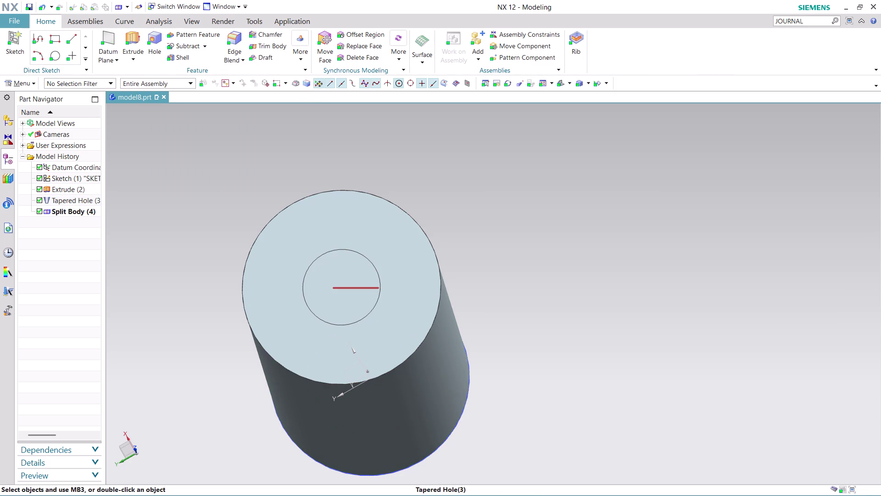
drag(378, 288, 382, 287)
click(333, 308)
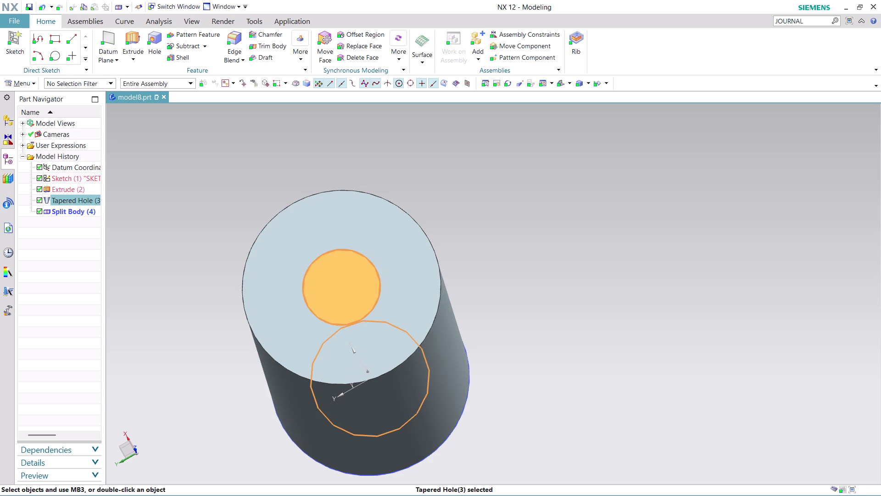
click(398, 168)
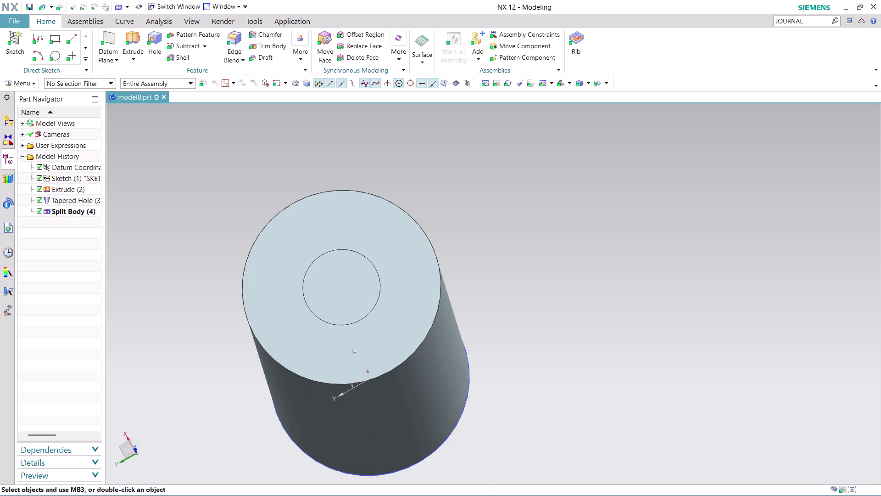
click(191, 46)
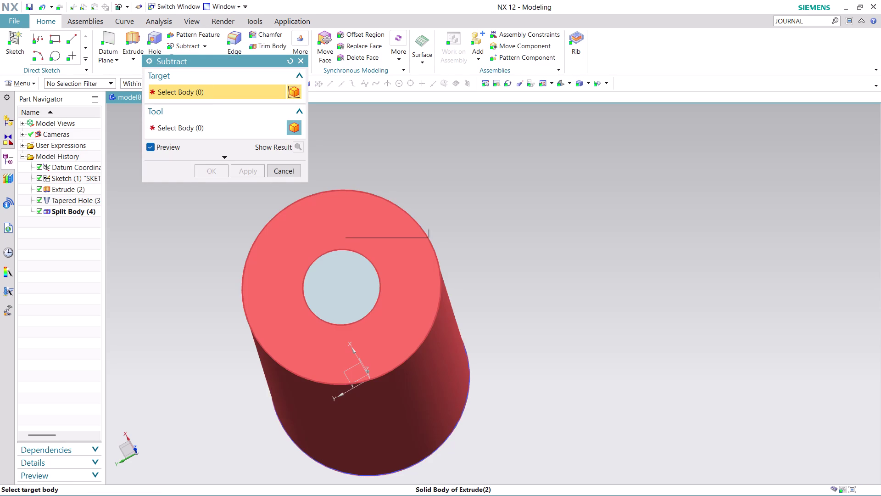
Subtract the split-off hole solid from the cylinder, dismiss the tool-outside-target error, and cancel.
click(342, 214)
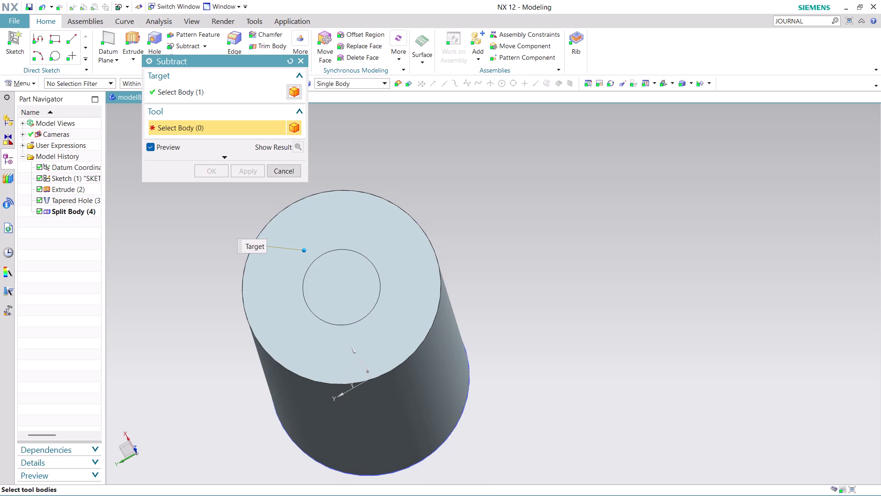
click(345, 277)
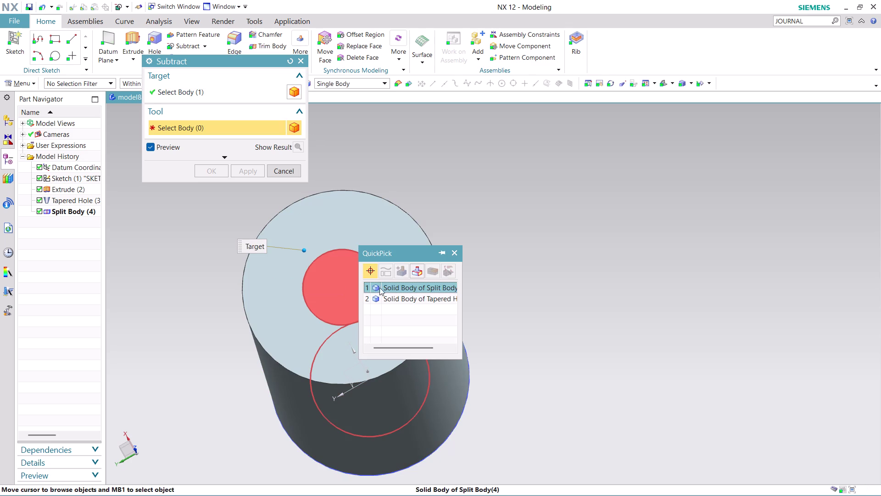
click(395, 287)
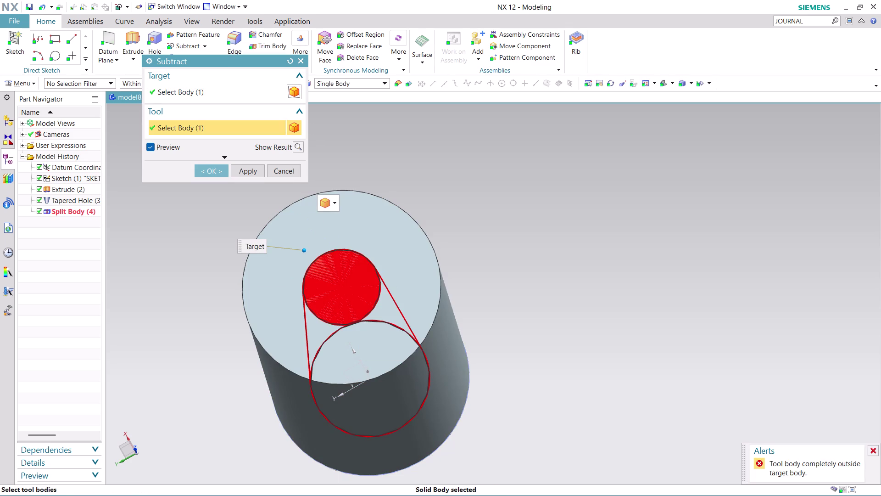
click(212, 173)
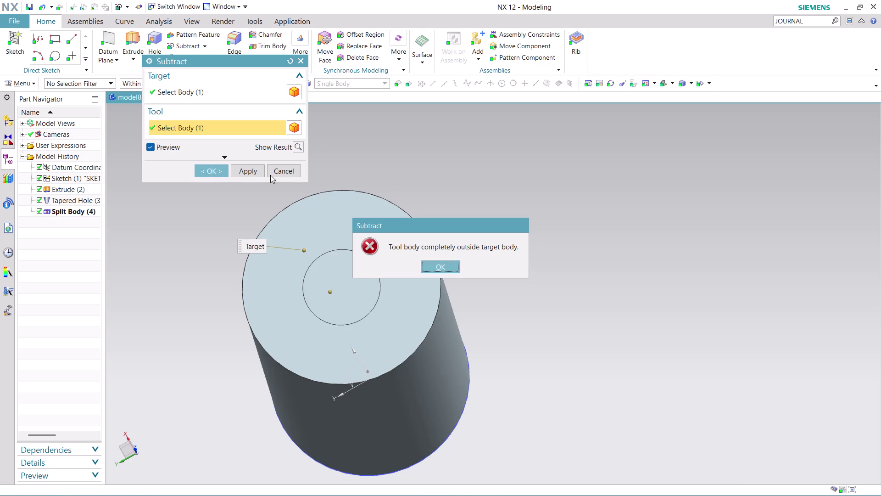
click(282, 169)
click(247, 169)
click(440, 265)
click(277, 172)
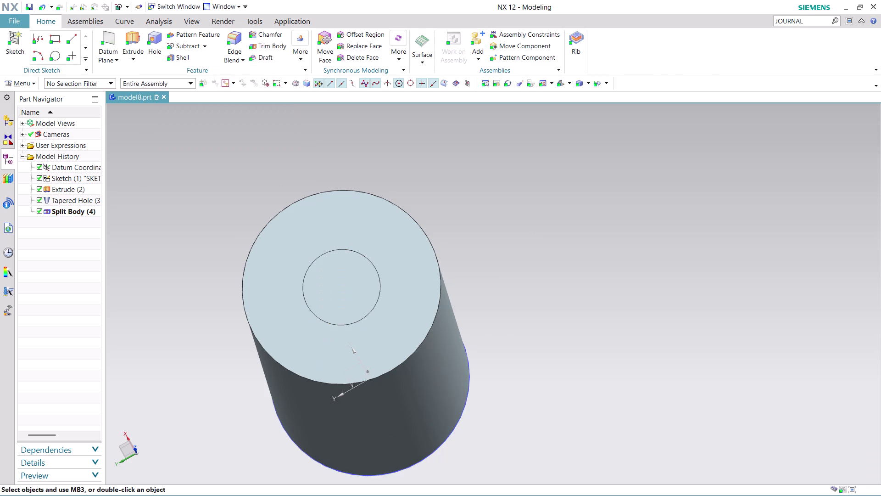
Retry Subtract on the cylinder, dismiss the same error, and open the More gallery.
click(194, 45)
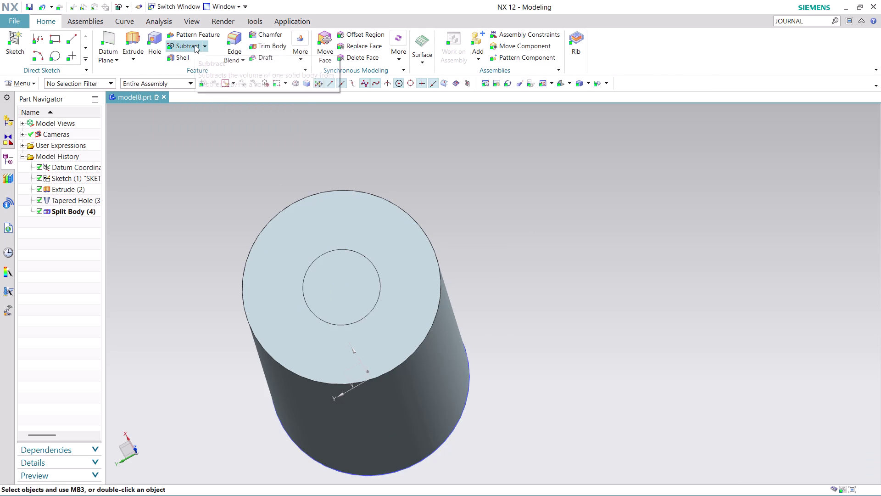
click(365, 287)
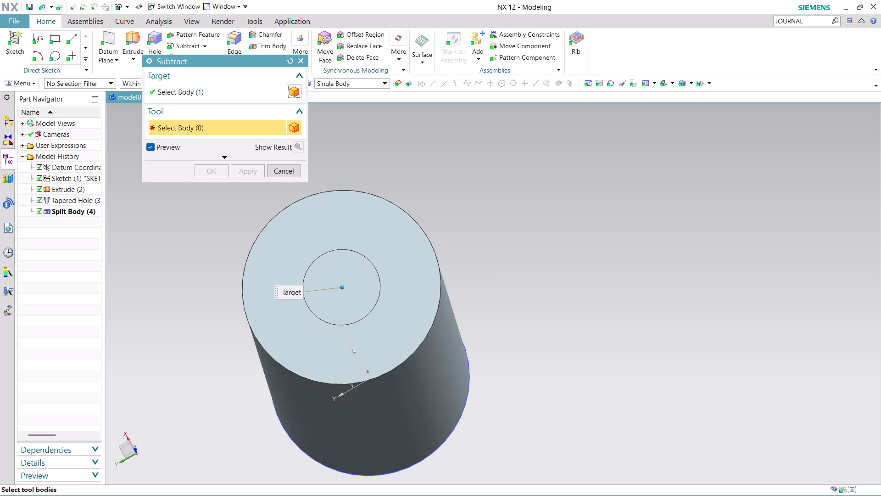
click(371, 230)
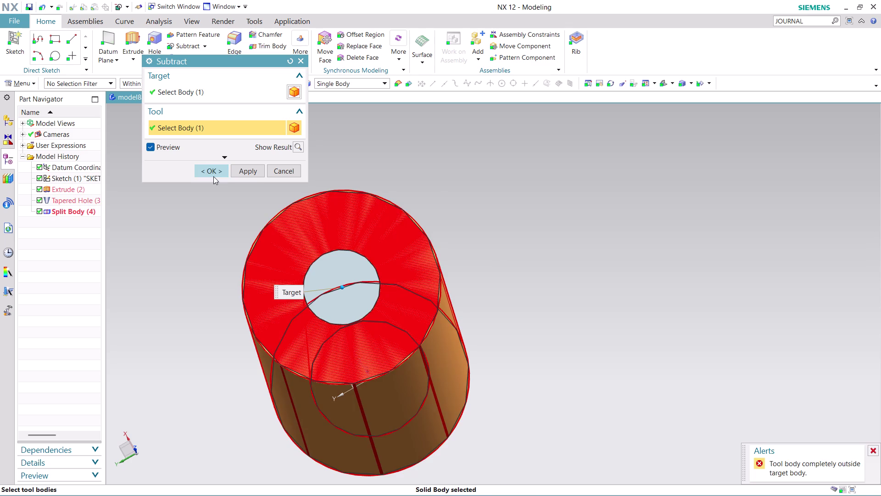
click(213, 176)
click(443, 263)
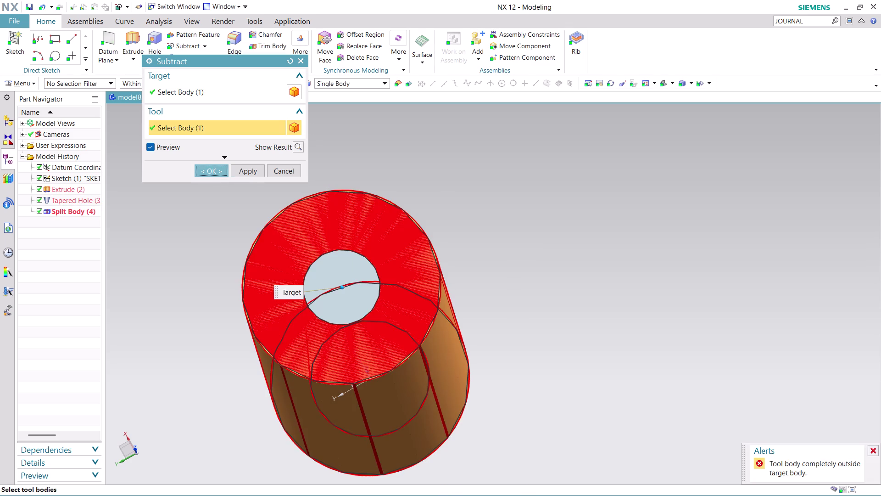
click(209, 167)
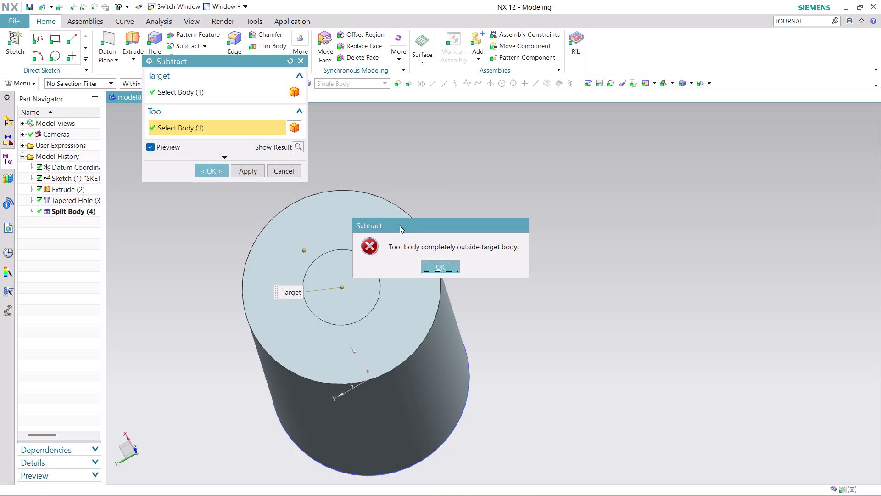
click(448, 274)
click(444, 269)
click(281, 173)
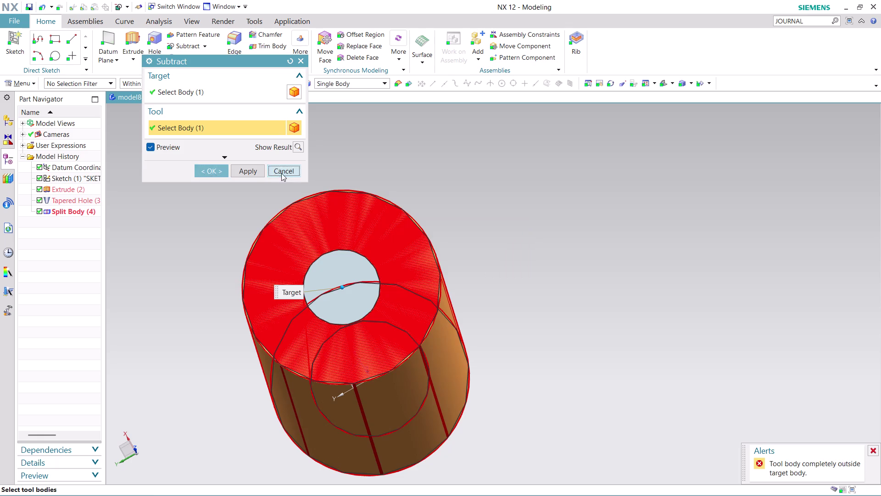
click(301, 53)
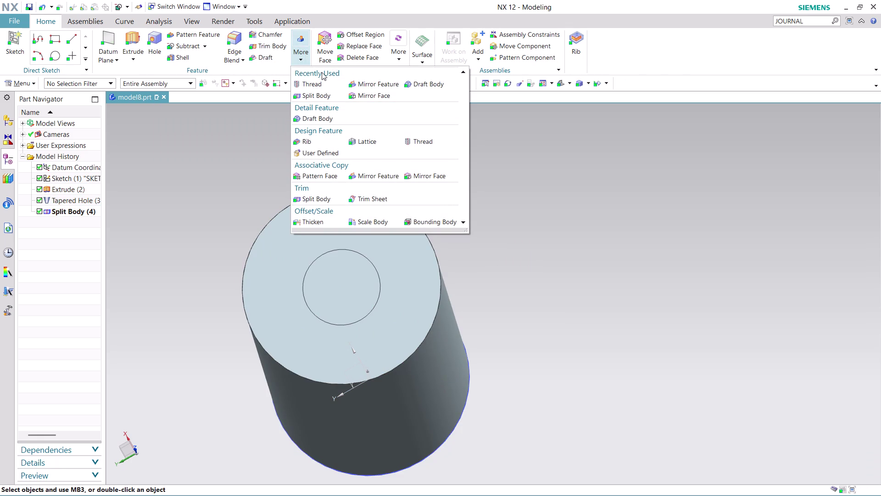
Start Split Body on the cylinder with the Extrude tool option.
click(324, 97)
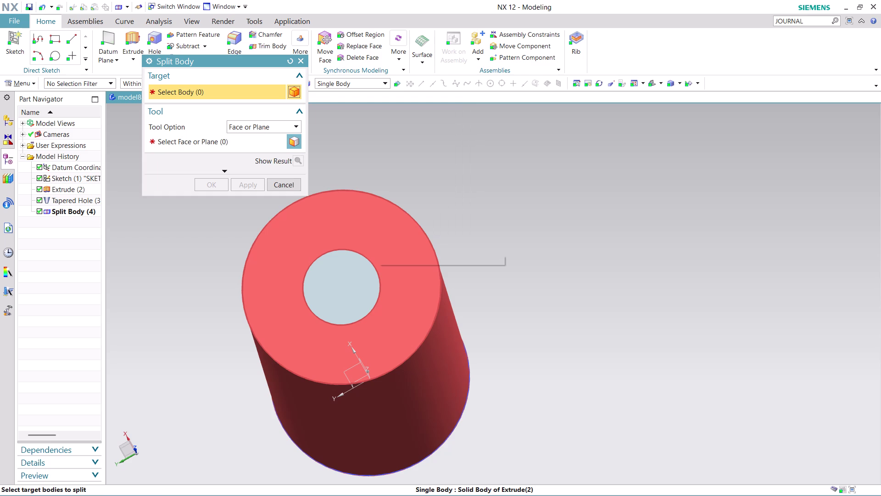
click(378, 242)
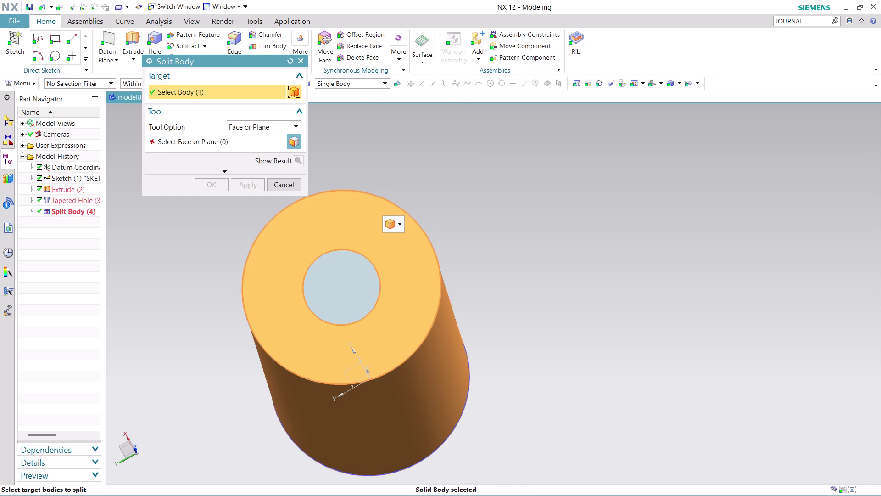
click(296, 125)
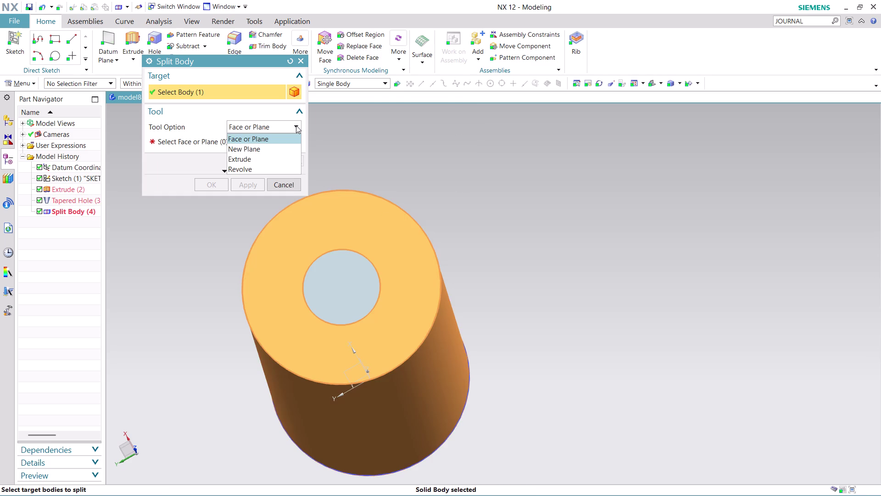
scroll(down, 3)
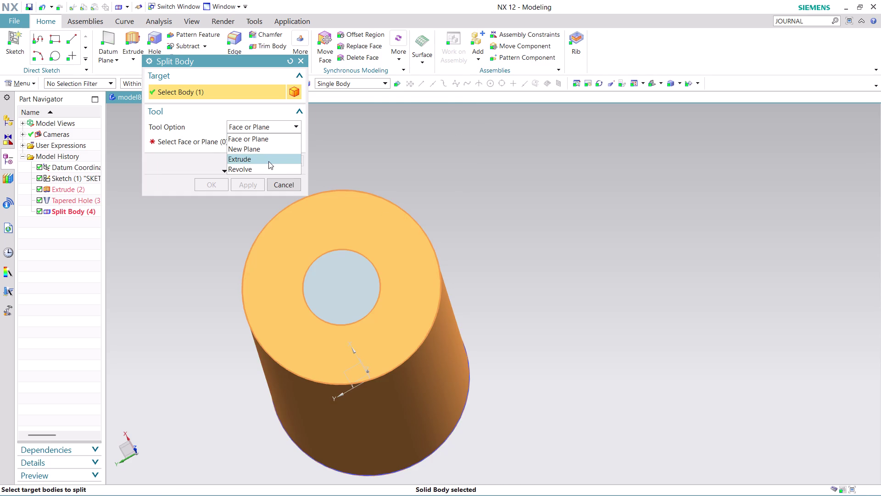
click(268, 161)
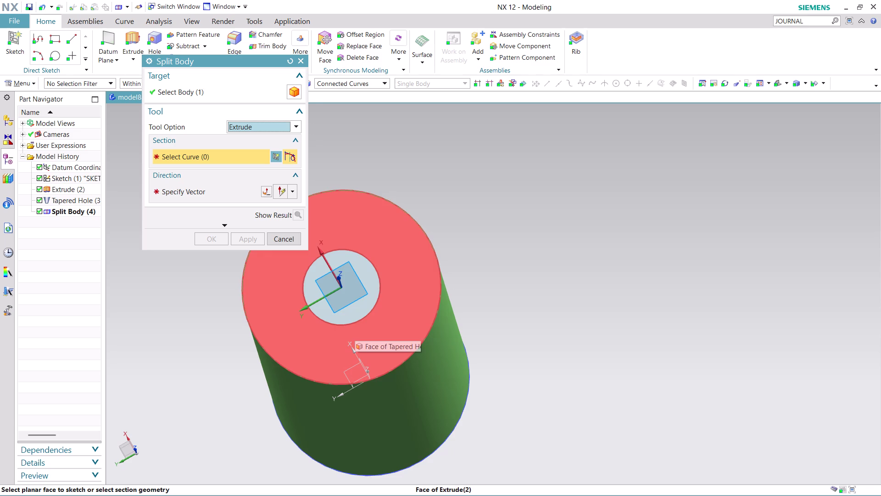
Sketch on the top face, project the tapered hole's edge circle, and finish the sketch.
click(373, 275)
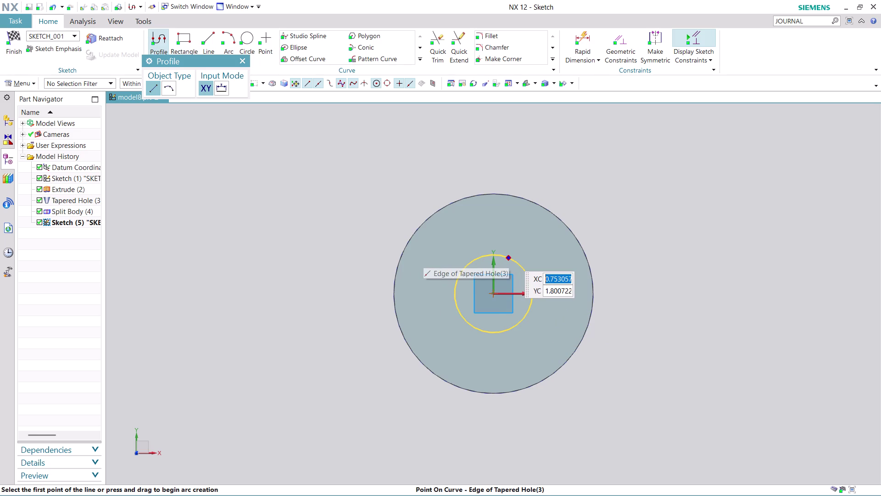
key(Escape)
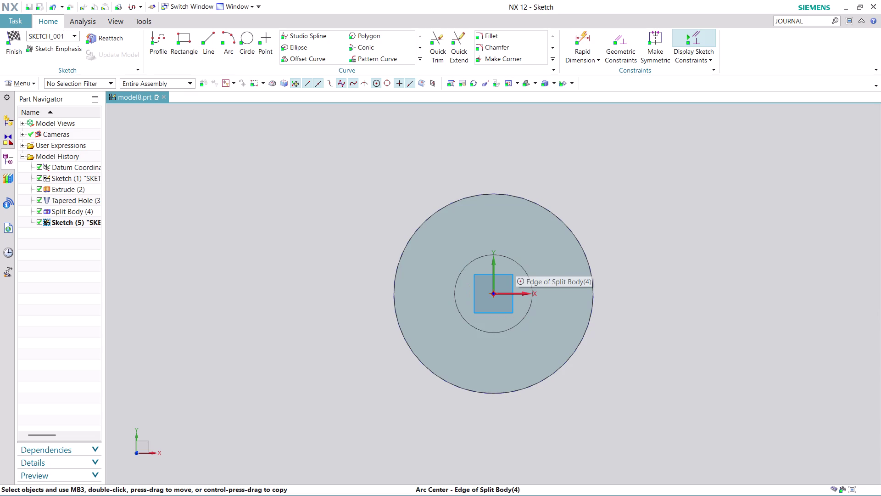
click(327, 59)
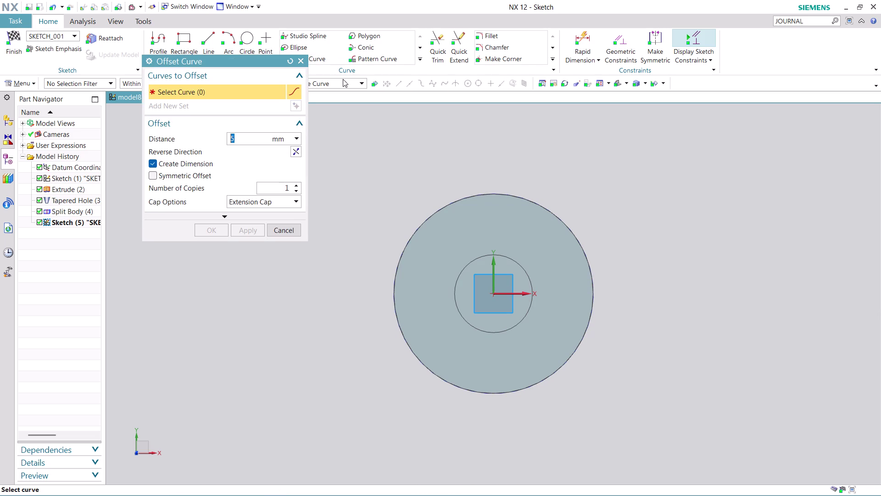
click(289, 231)
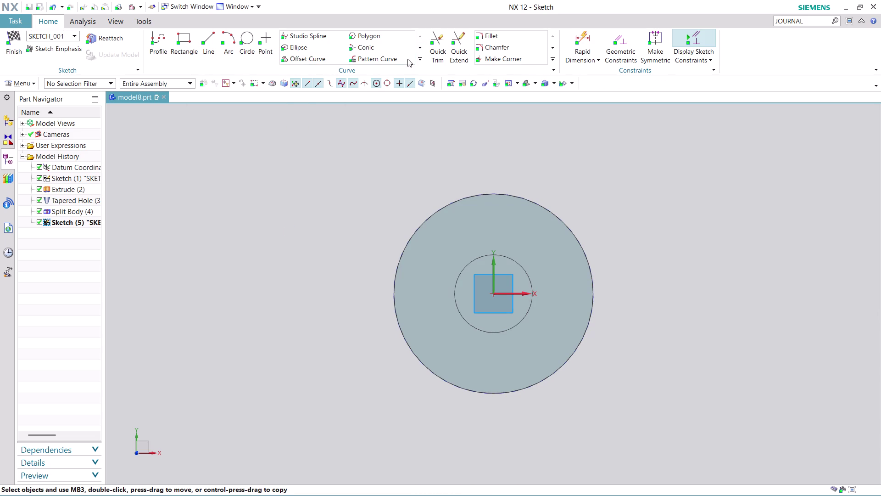
click(418, 57)
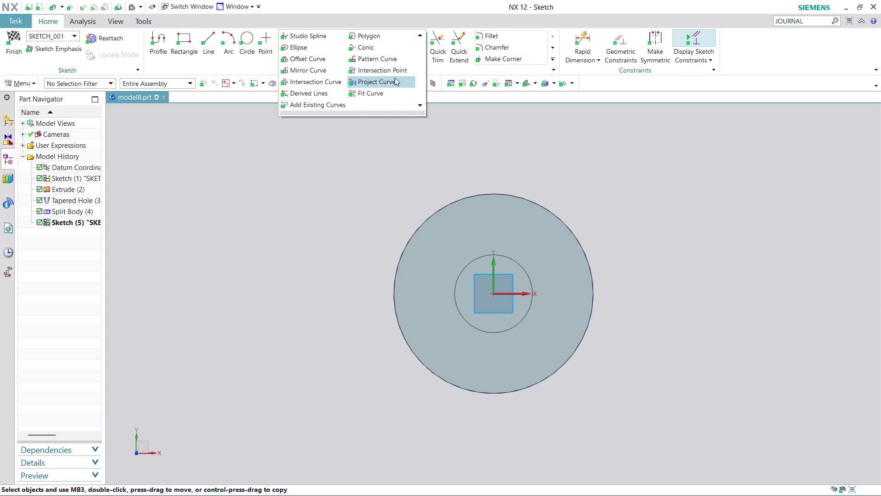
click(395, 78)
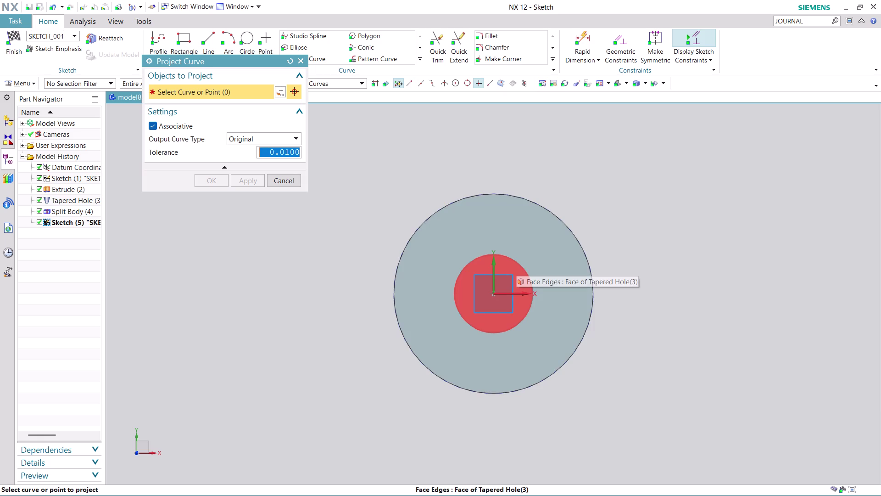
click(517, 271)
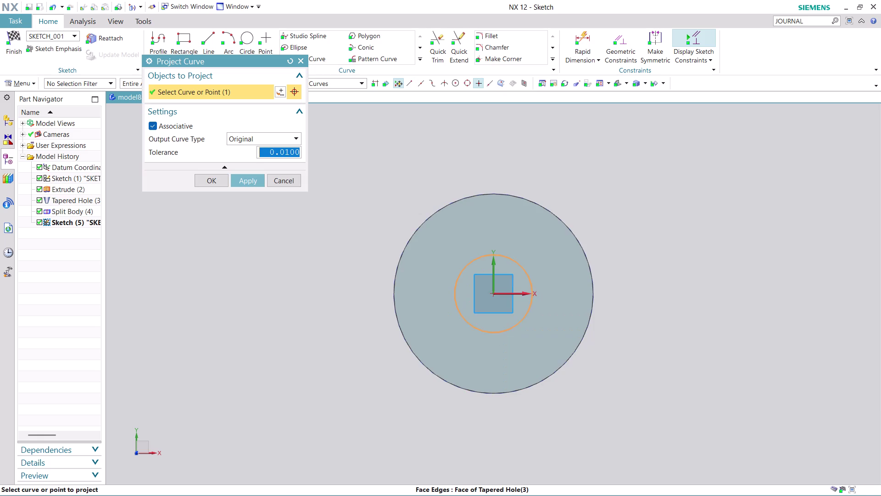
click(211, 179)
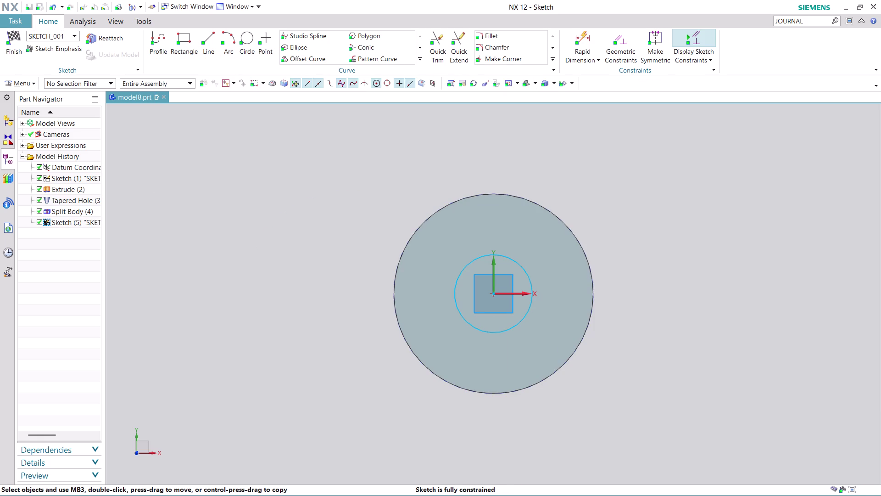
click(12, 56)
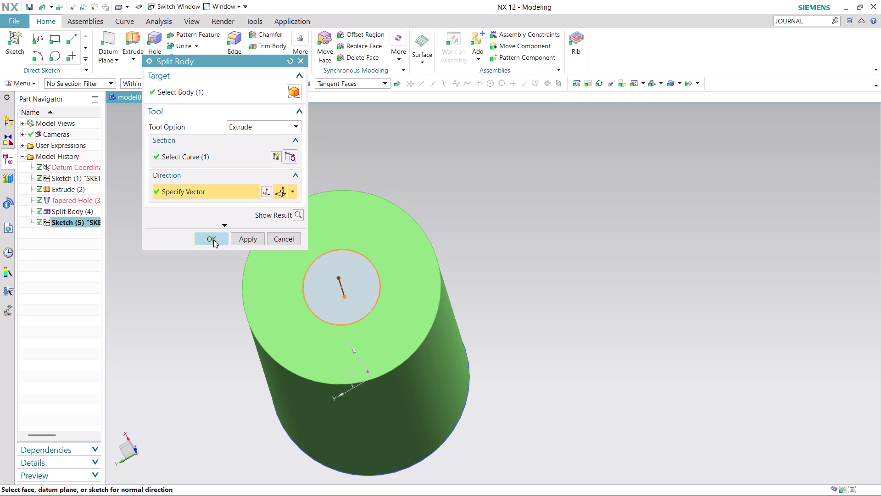
Attempt the extruded-circle split, dismiss the tool-outside-target error, and cancel it.
click(249, 240)
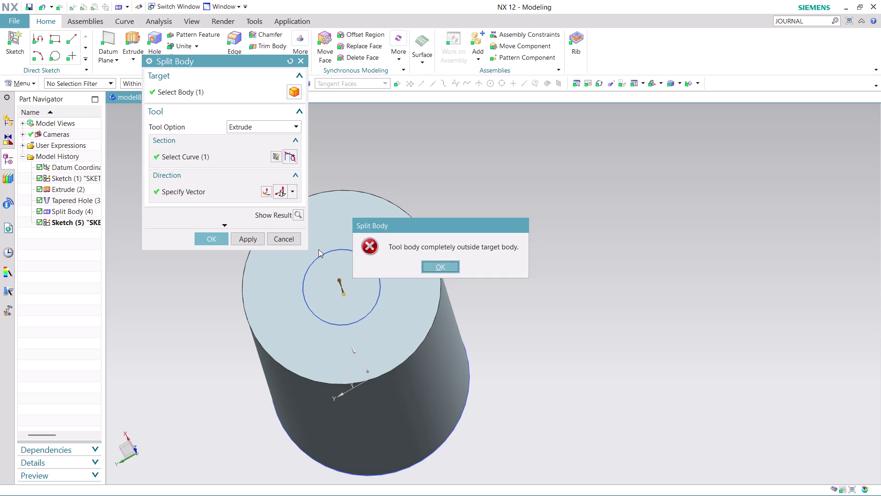
click(437, 262)
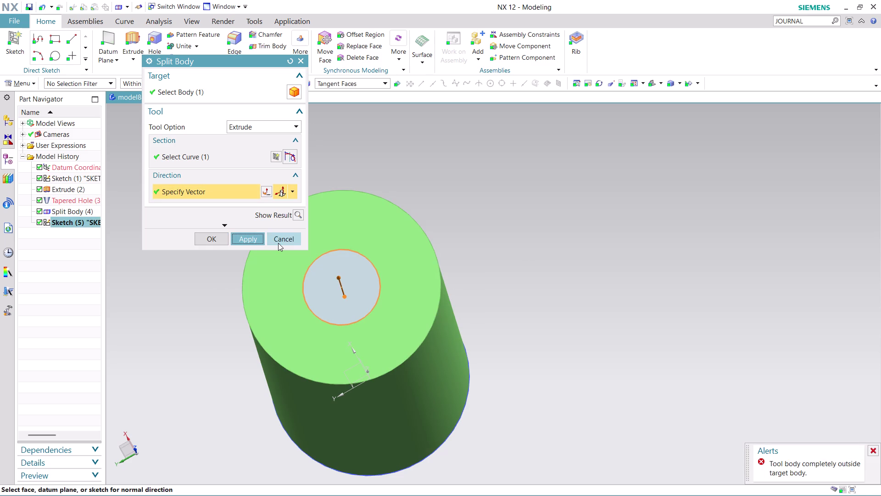
click(278, 243)
click(356, 264)
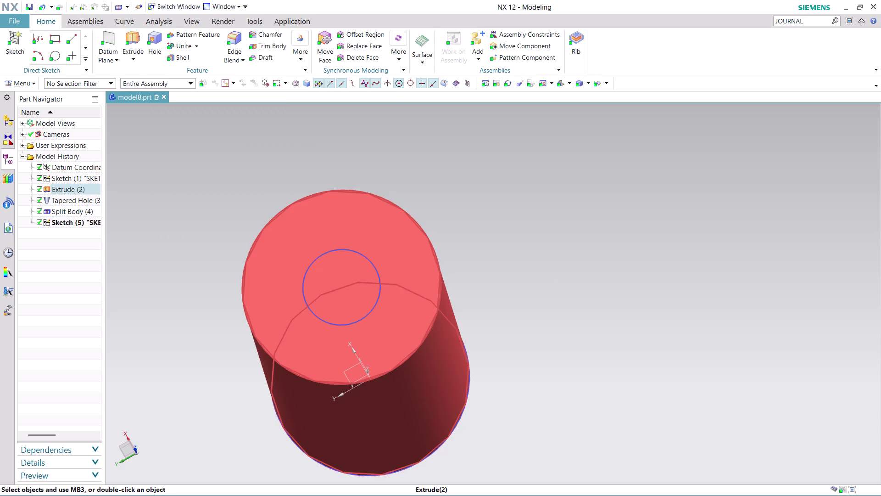
Orbit and zoom the view, then select the Split Body (4) feature in the navigator.
middle_drag(466, 241, 483, 212)
scroll(down, 3)
scroll(down, 3)
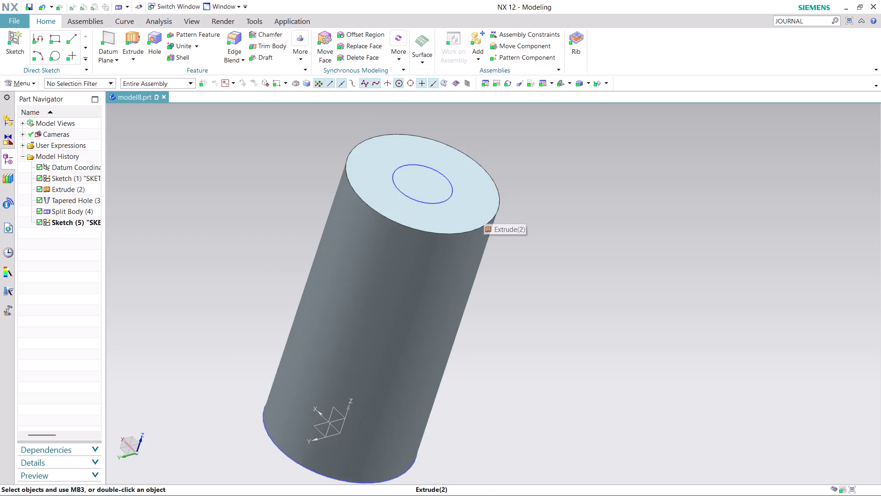
scroll(down, 3)
click(74, 209)
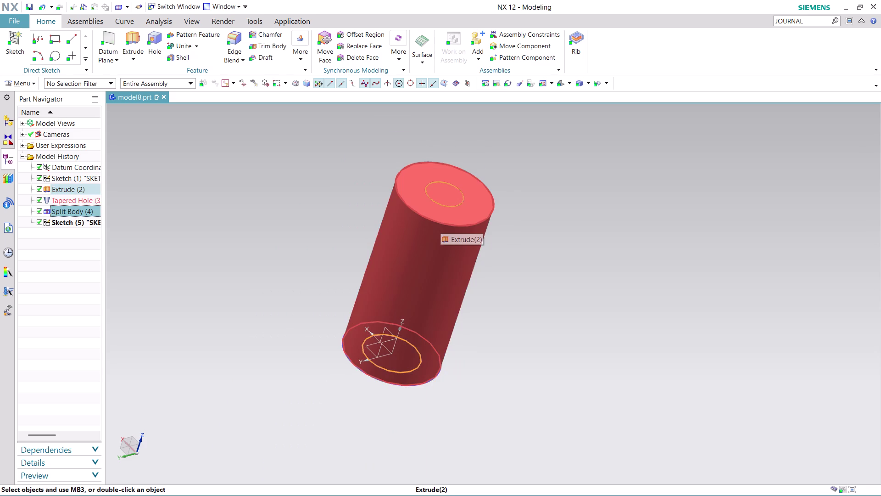
right_click(70, 222)
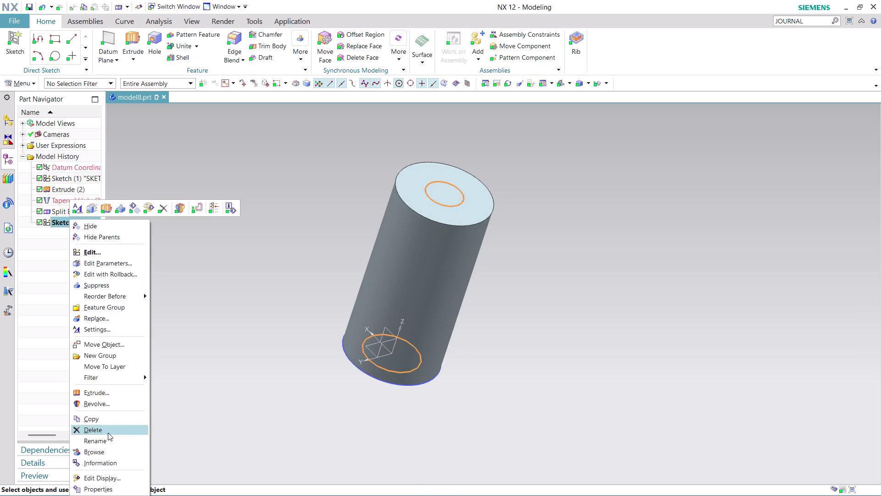
click(106, 433)
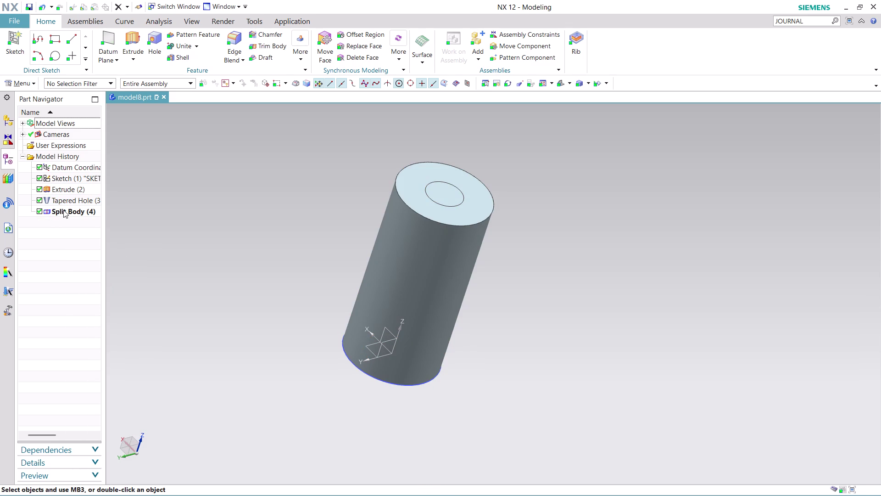
click(63, 210)
right_click(64, 210)
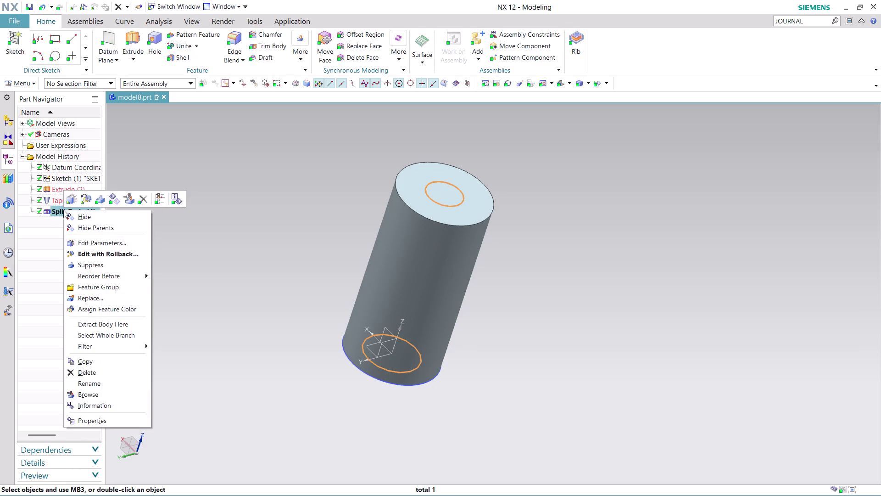
click(123, 254)
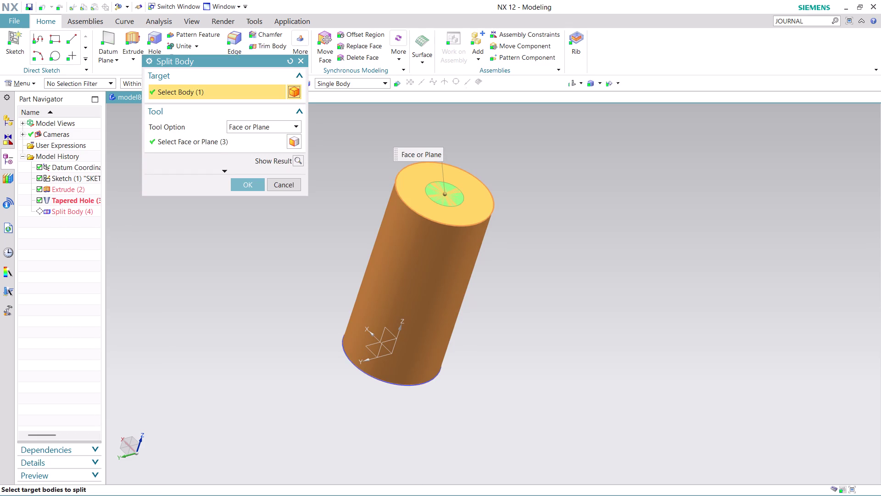
click(251, 186)
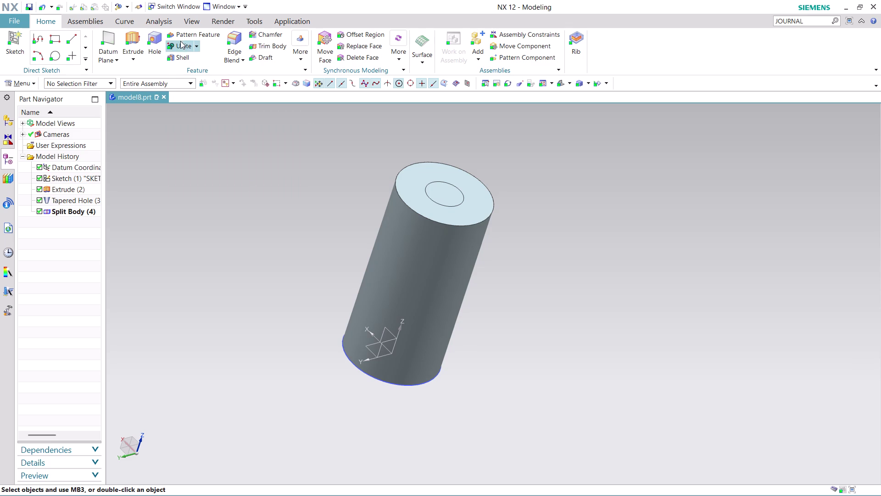
click(196, 44)
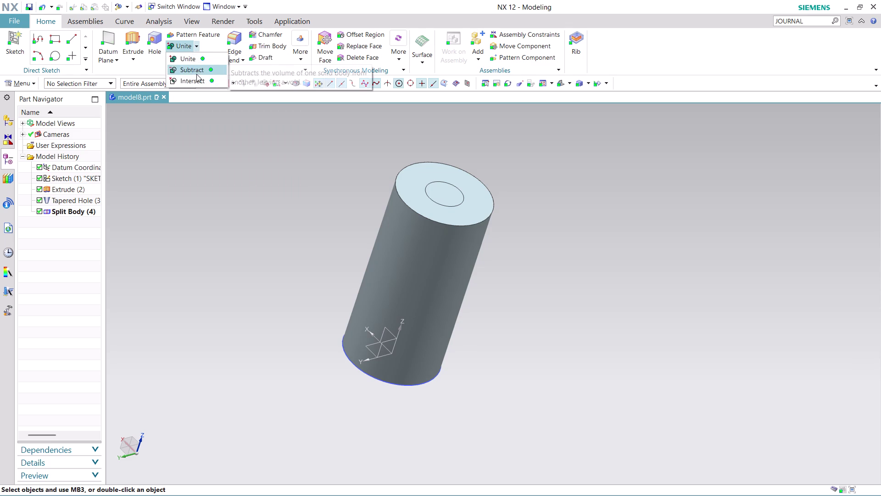
click(197, 74)
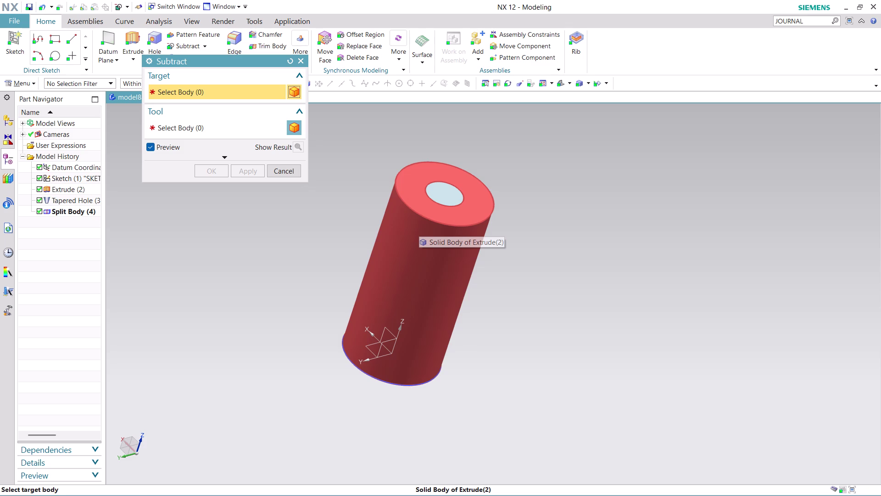
click(419, 224)
click(500, 236)
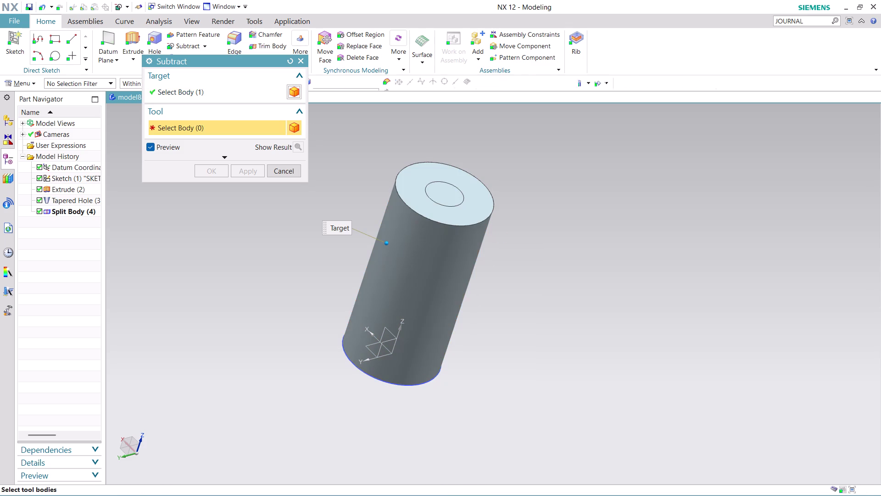
click(454, 198)
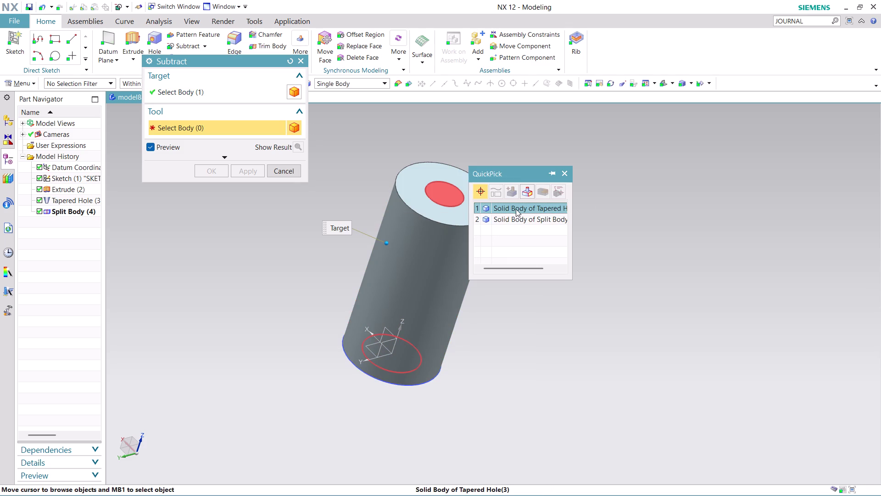
click(515, 208)
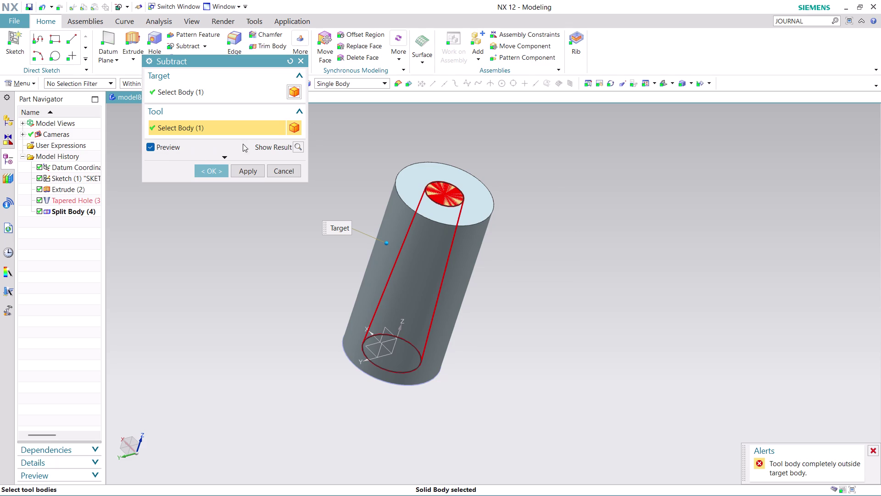
click(226, 156)
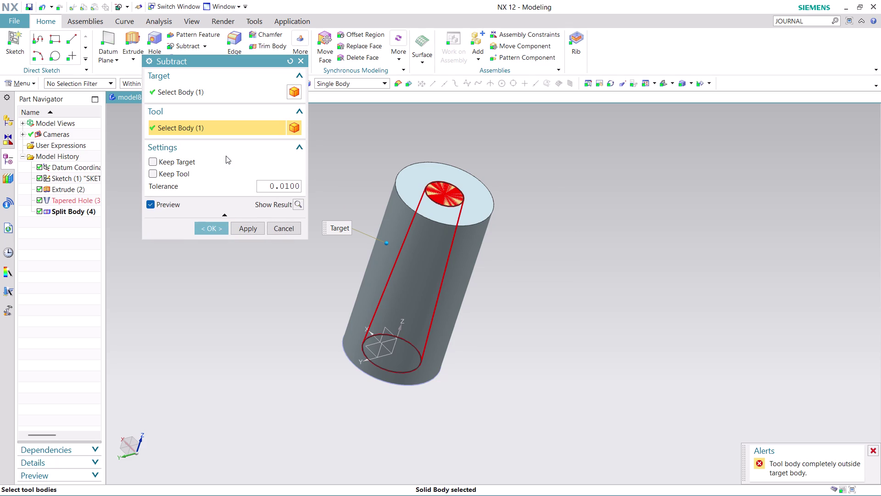
click(151, 173)
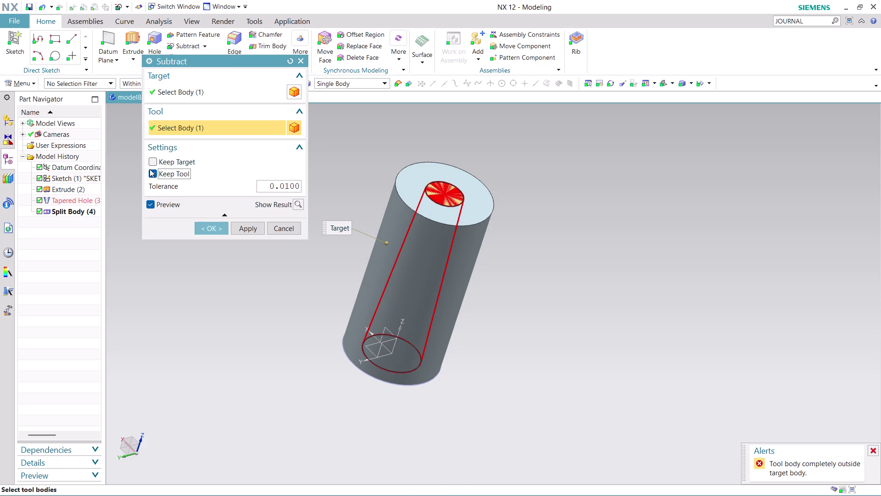
click(150, 172)
click(154, 159)
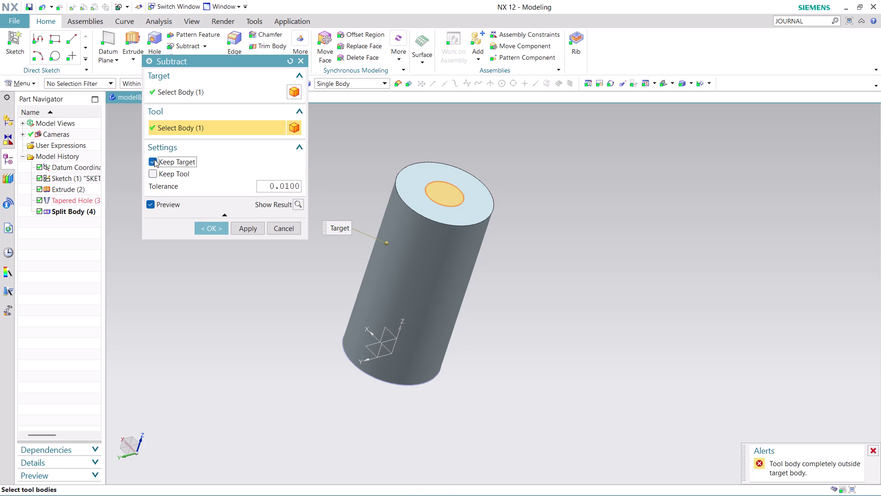
click(154, 159)
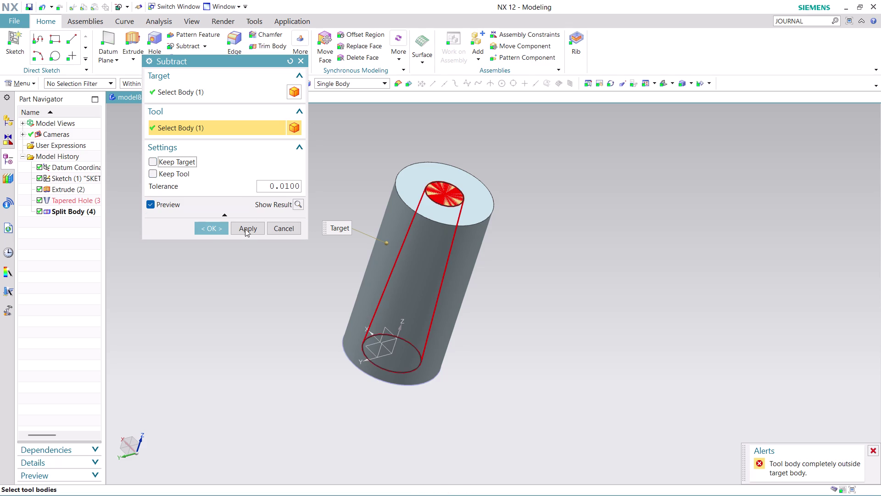
click(209, 228)
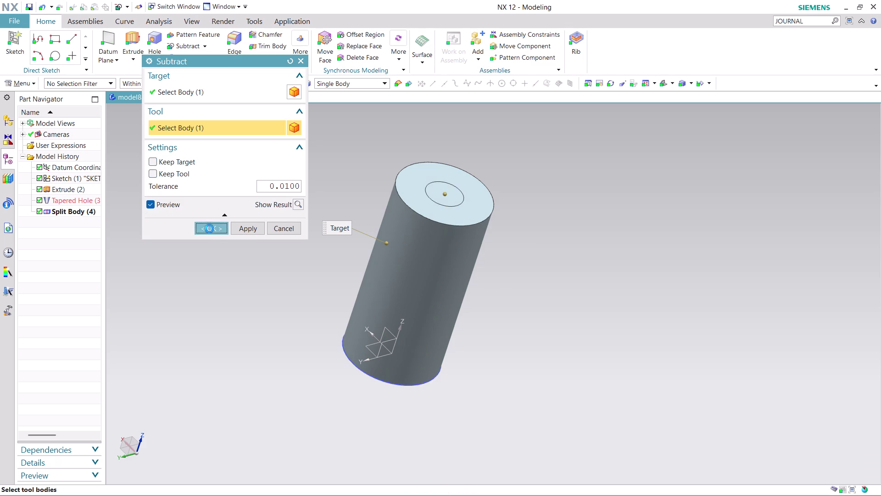
click(438, 262)
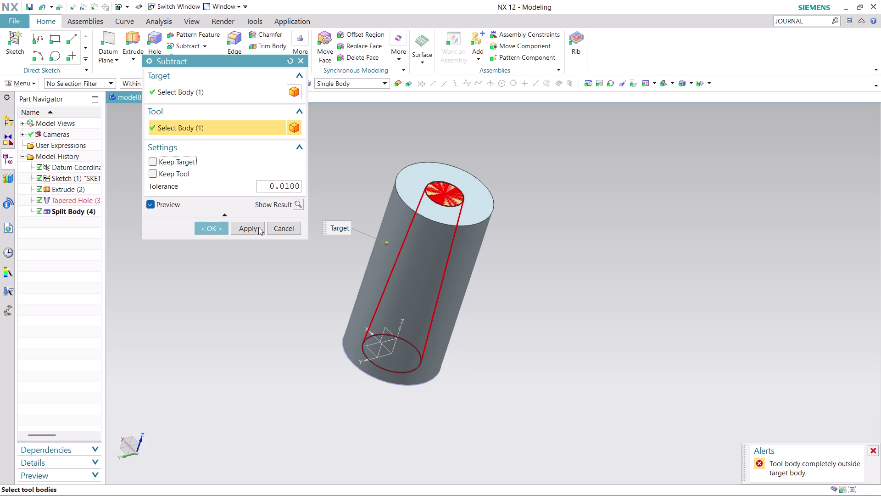
click(280, 227)
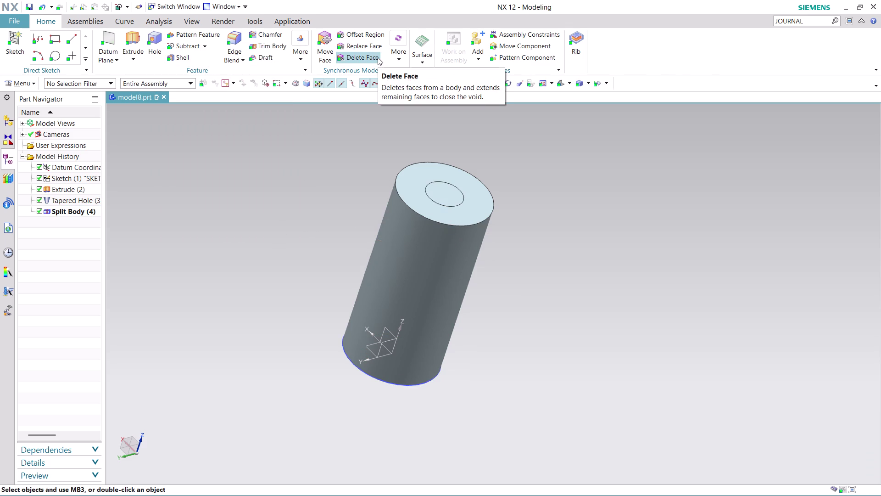
Try deleting the cylinder's top ring face and dismiss the gap-closing failure.
click(374, 57)
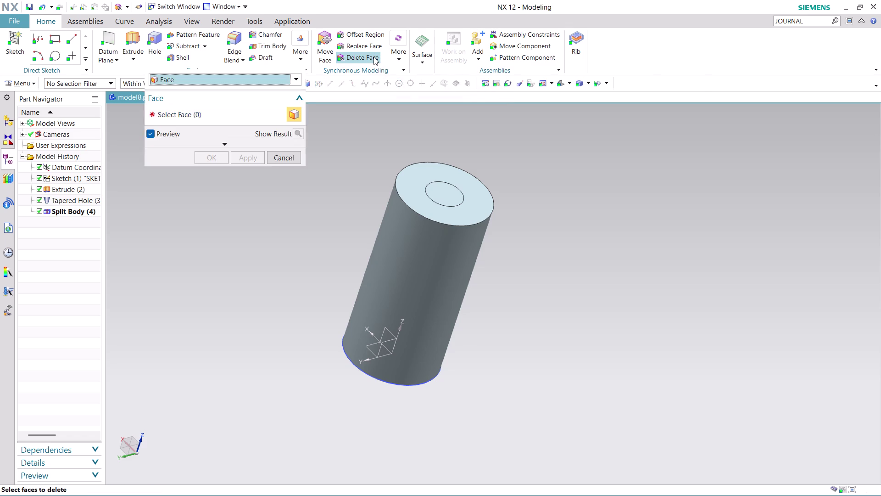
click(411, 192)
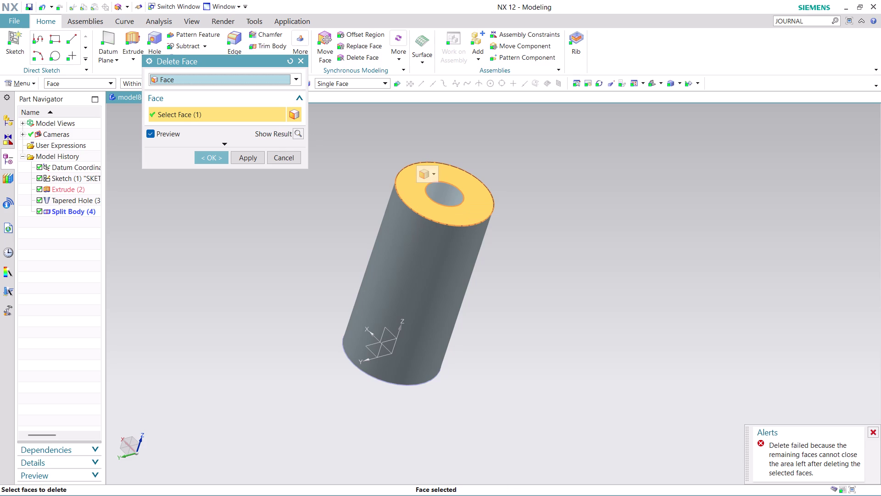
click(251, 158)
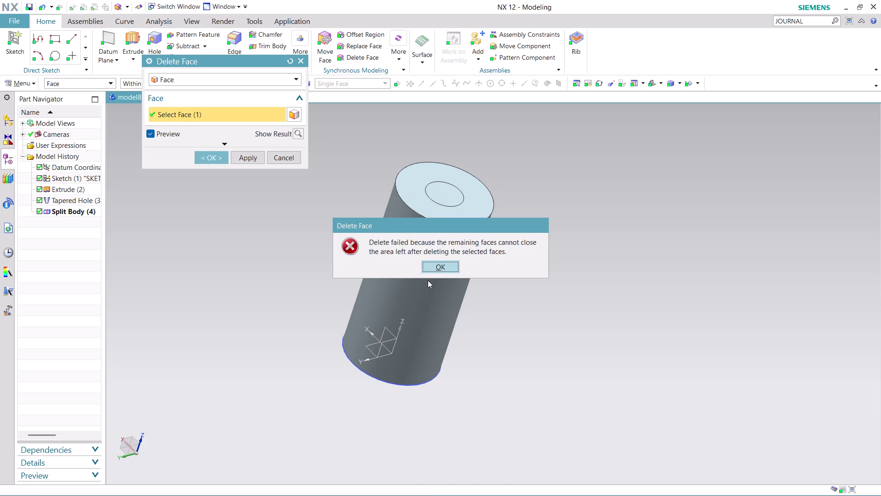
click(432, 267)
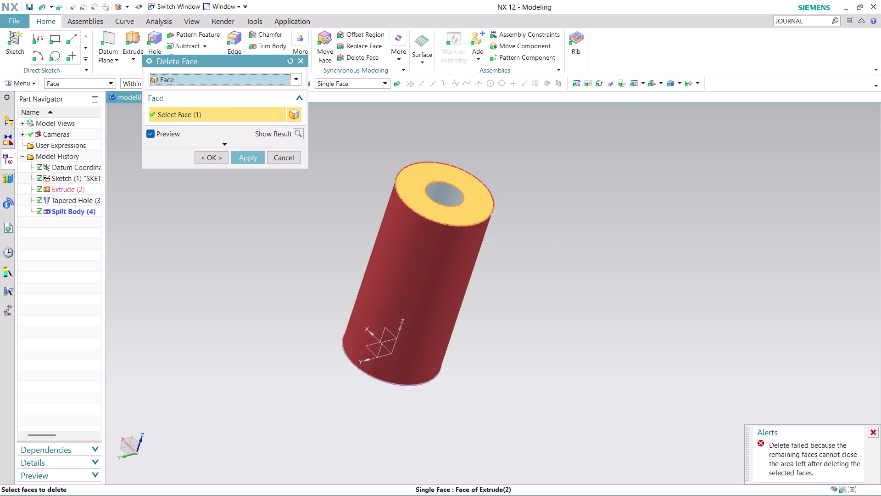
Switch the Delete Face type to Hole, then back to Face, cancelling each time; open More.
click(296, 79)
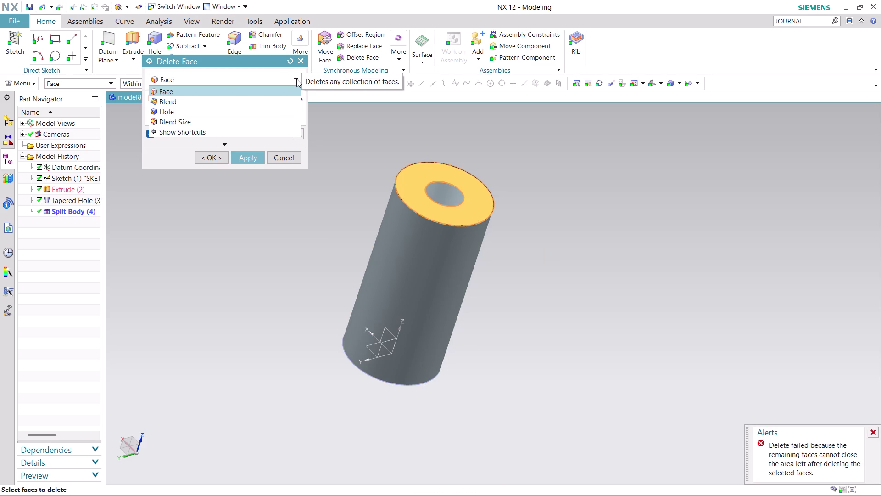
click(247, 110)
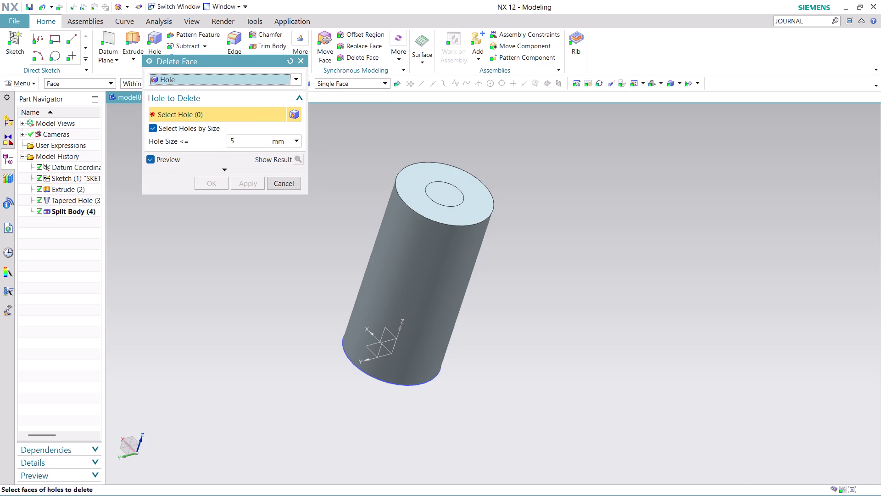
click(290, 179)
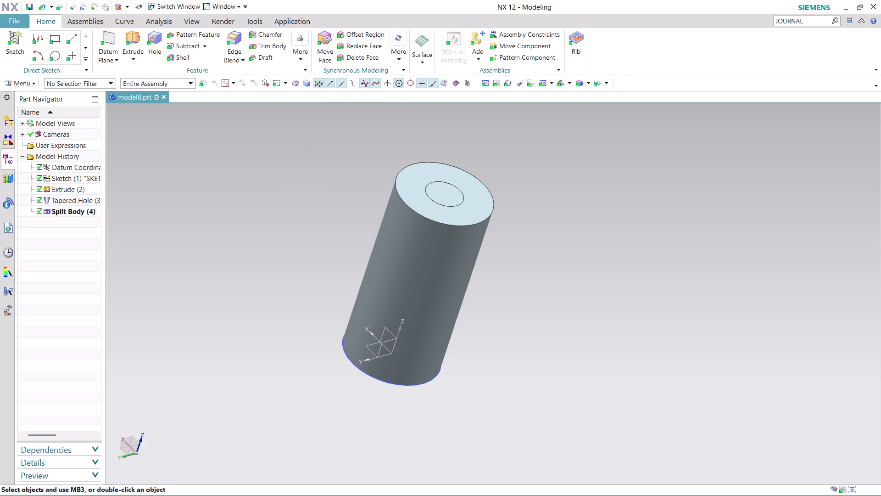
click(358, 57)
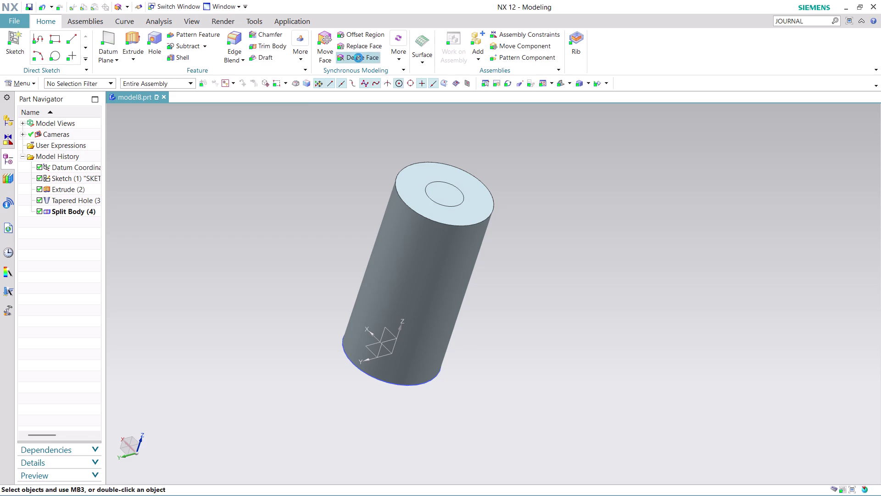
click(292, 79)
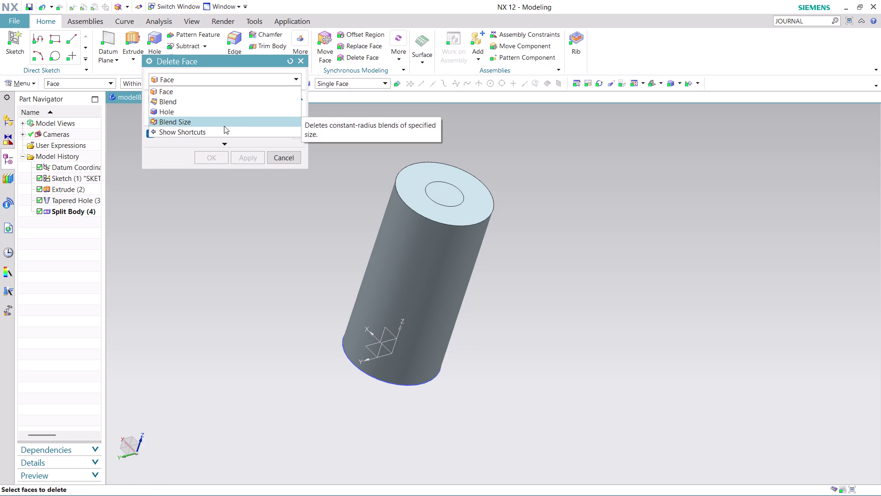
click(233, 92)
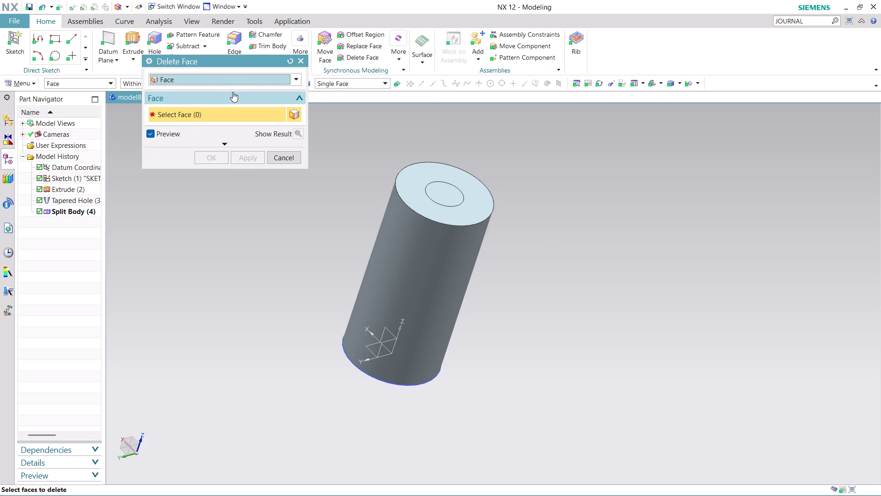
click(287, 160)
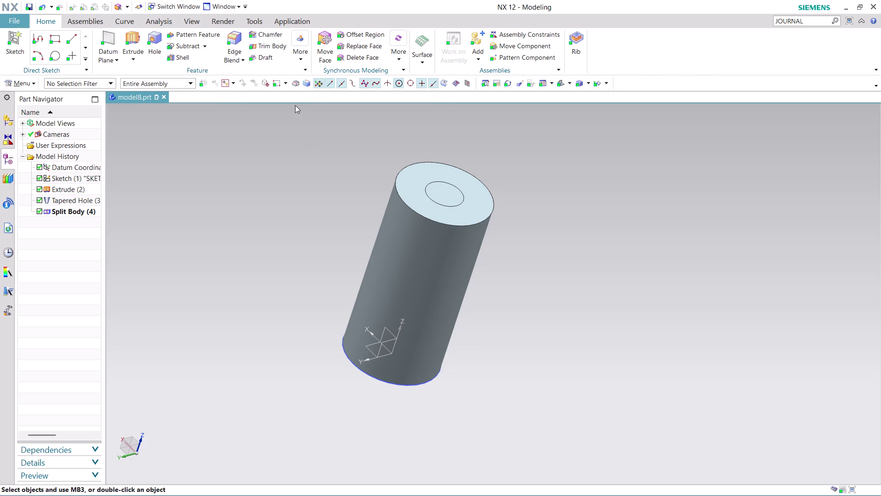
click(300, 56)
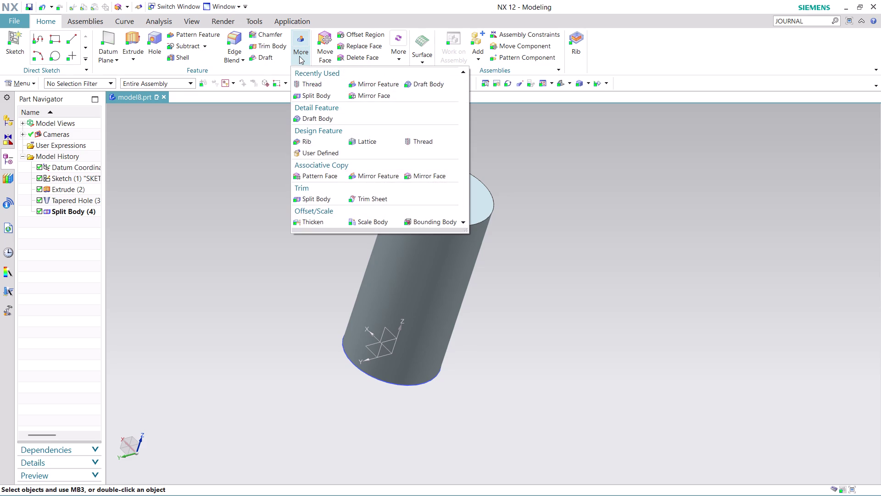